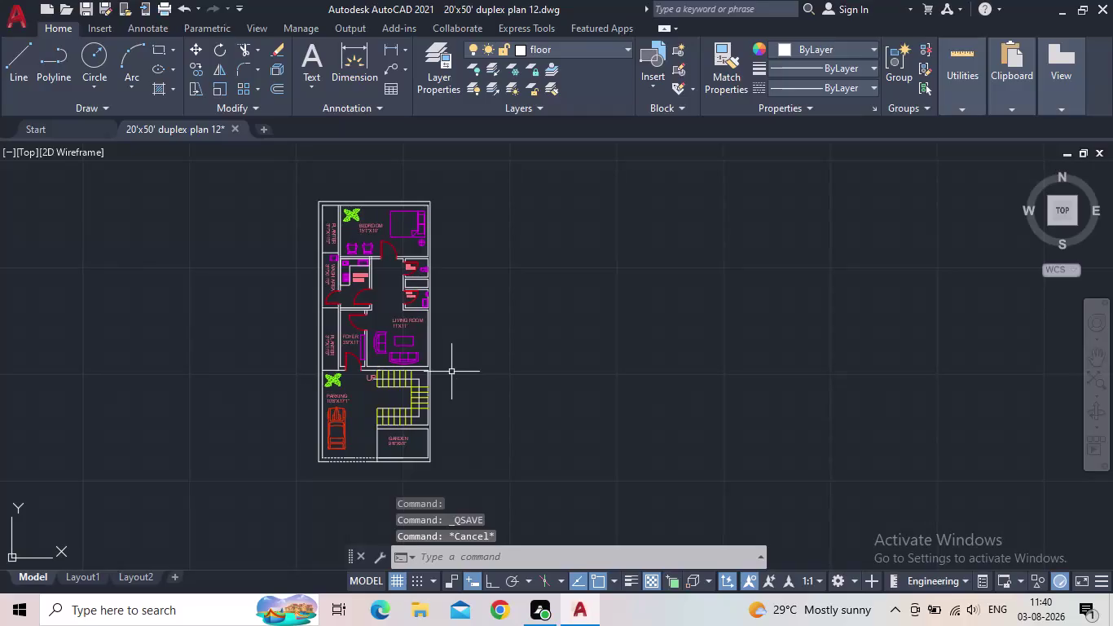
Start a rectangle beside the floor plan, then cancel it.
key(e)
key(BackSpace)
scroll(up, 3)
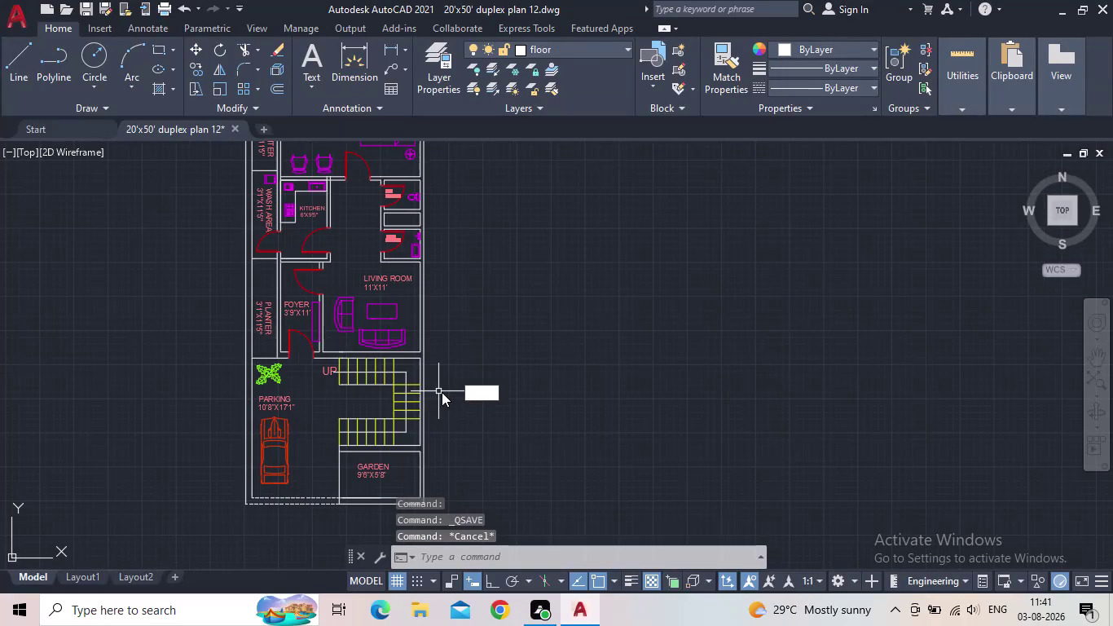
text(REC)
key(space)
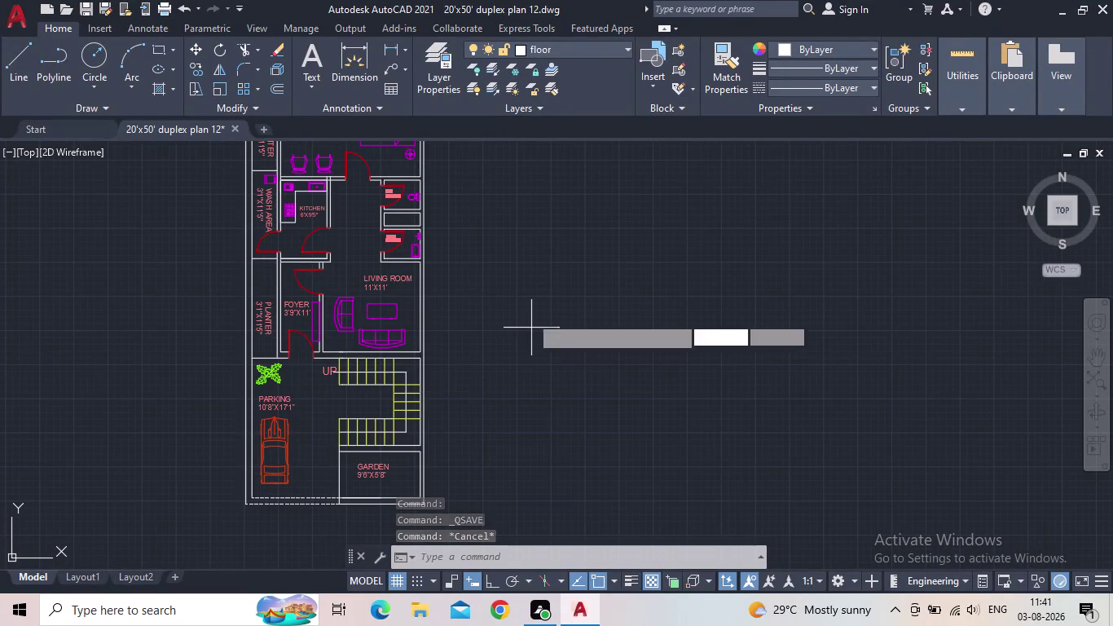
drag(499, 224, 511, 261)
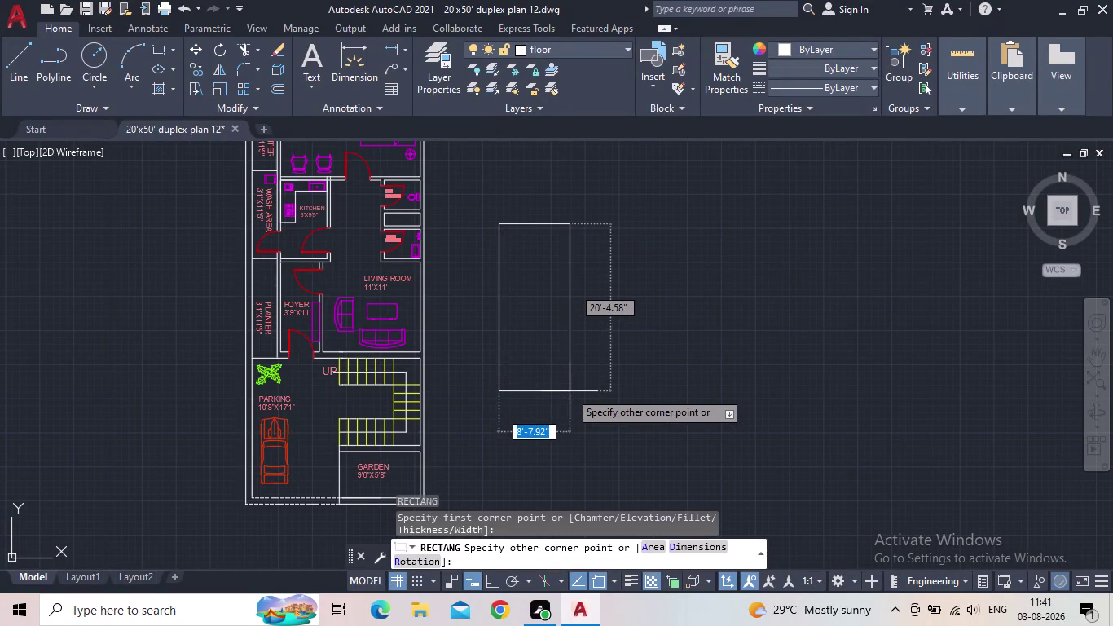
key(Escape)
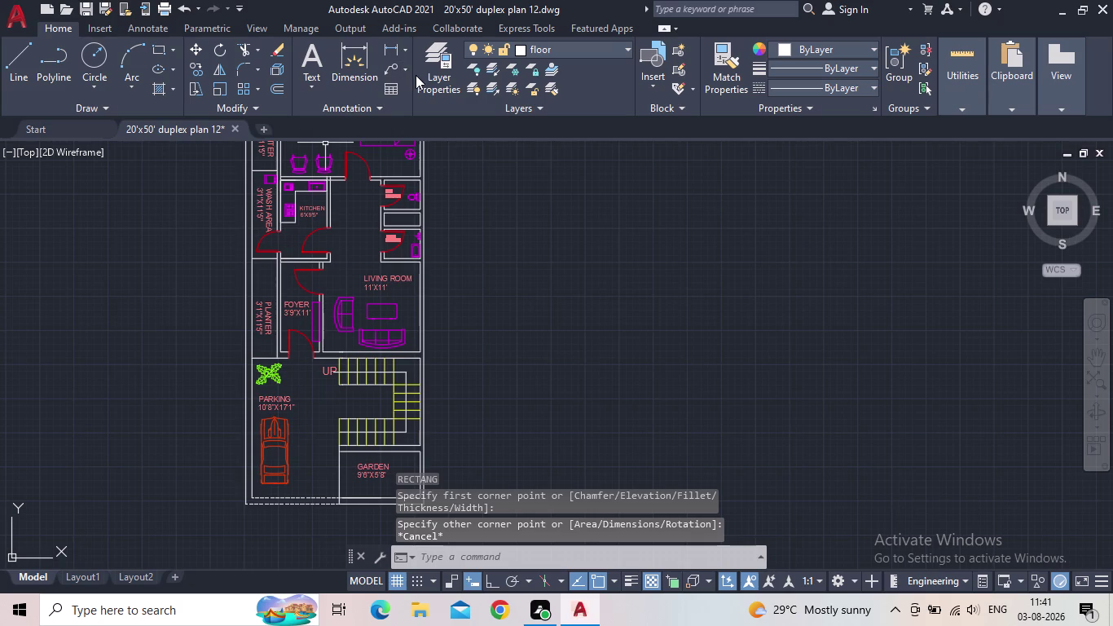
Make the green window layer current in Layer Properties.
click(422, 81)
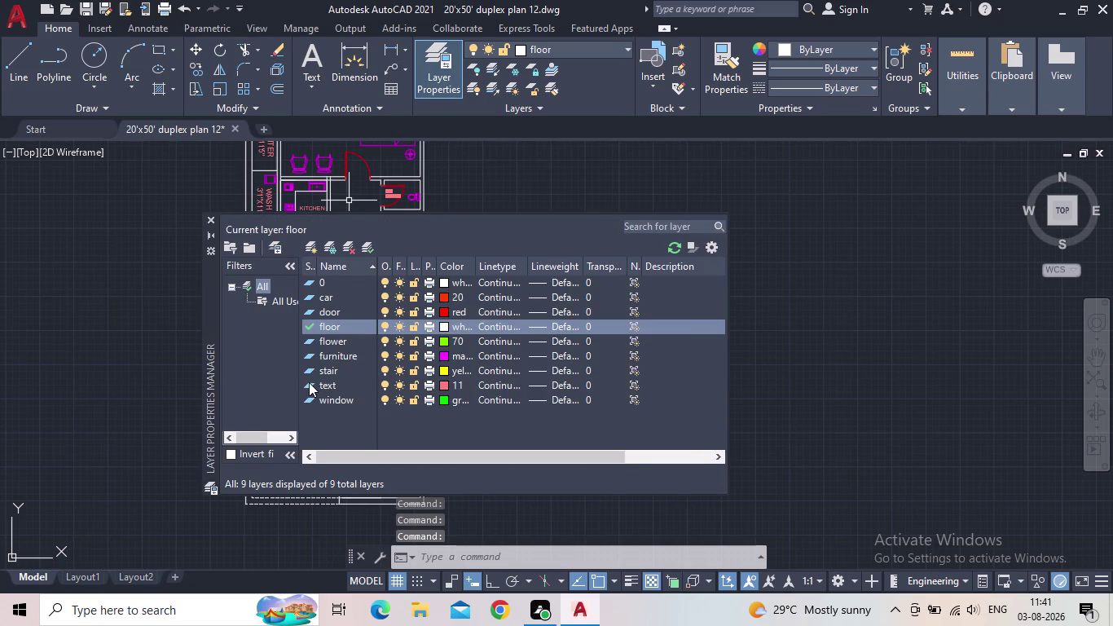
double_click(306, 397)
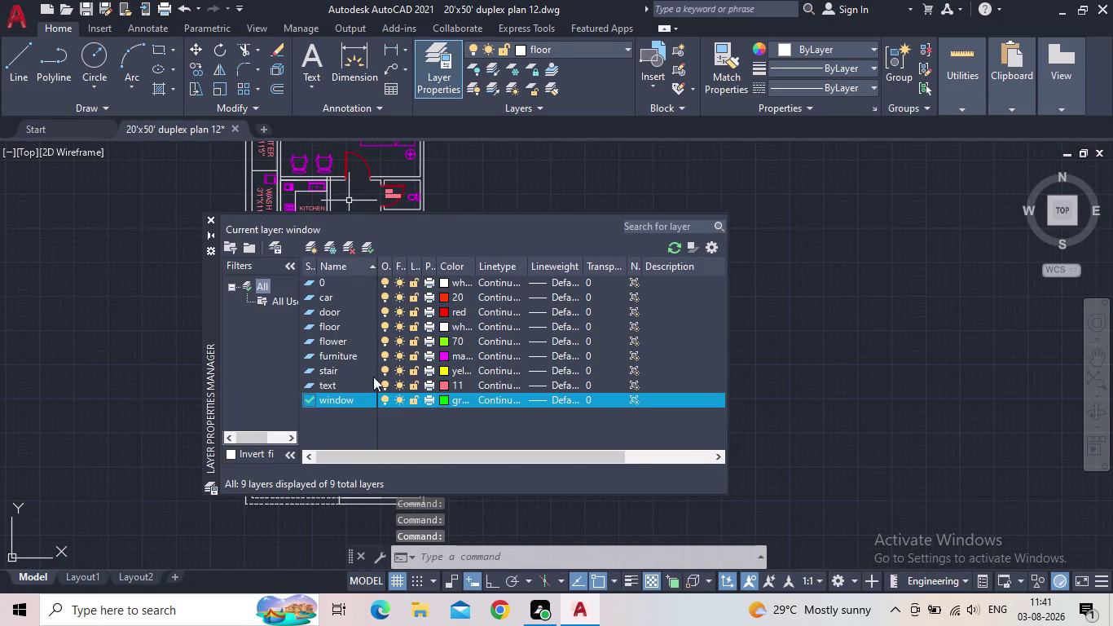
click(210, 220)
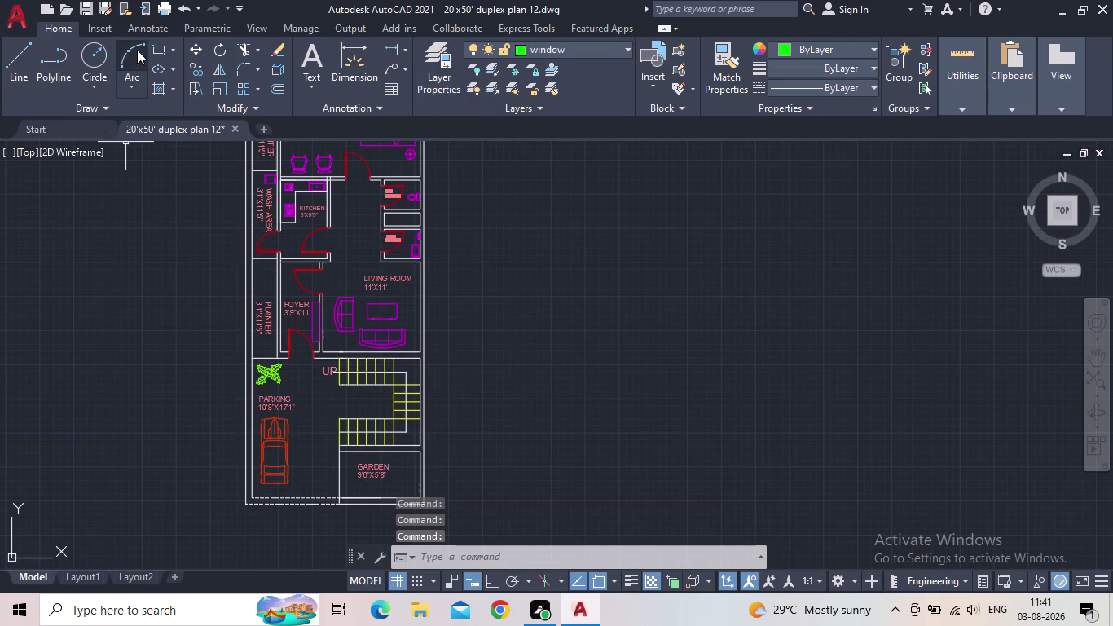
Draw a 9" by 4' rectangle beside the plan using the Dimensions option.
click(160, 48)
scroll(up, 3)
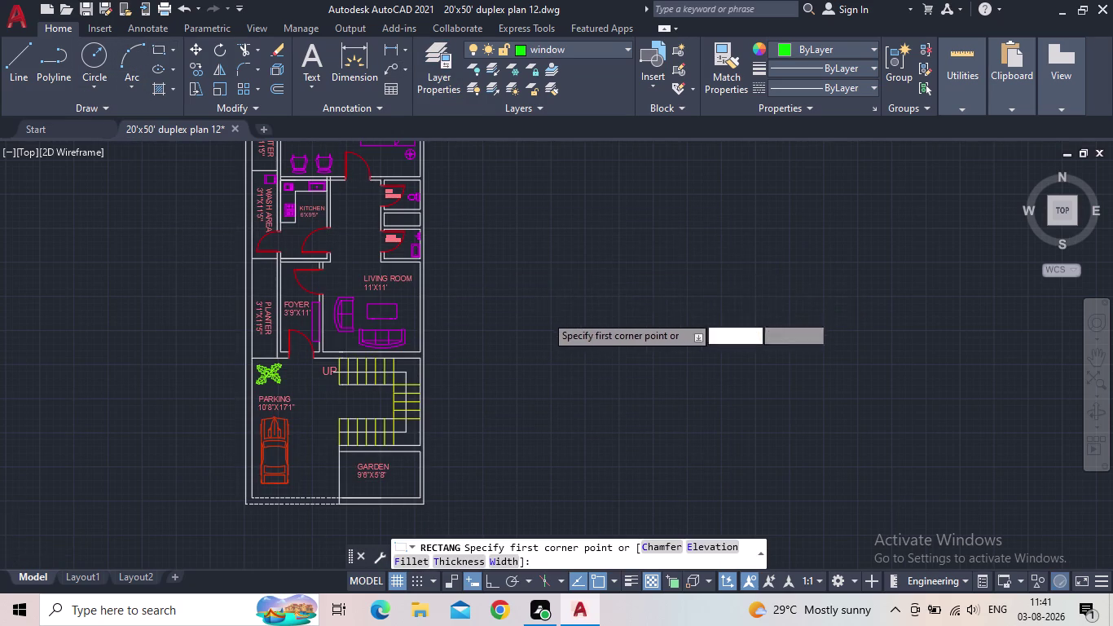
drag(491, 268, 520, 291)
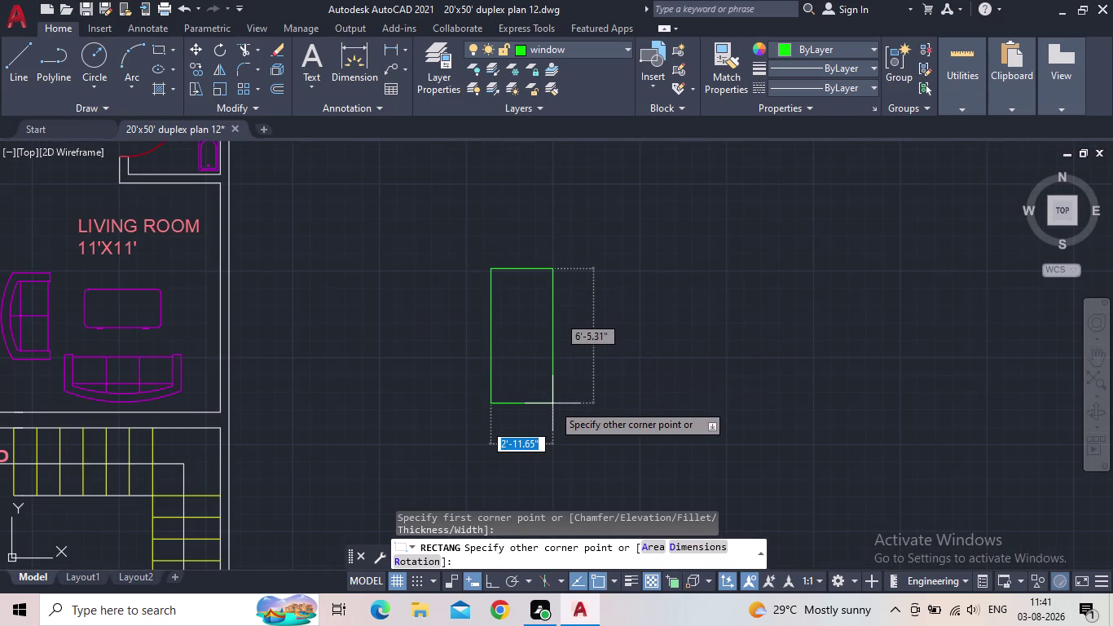
key(d)
key(Return)
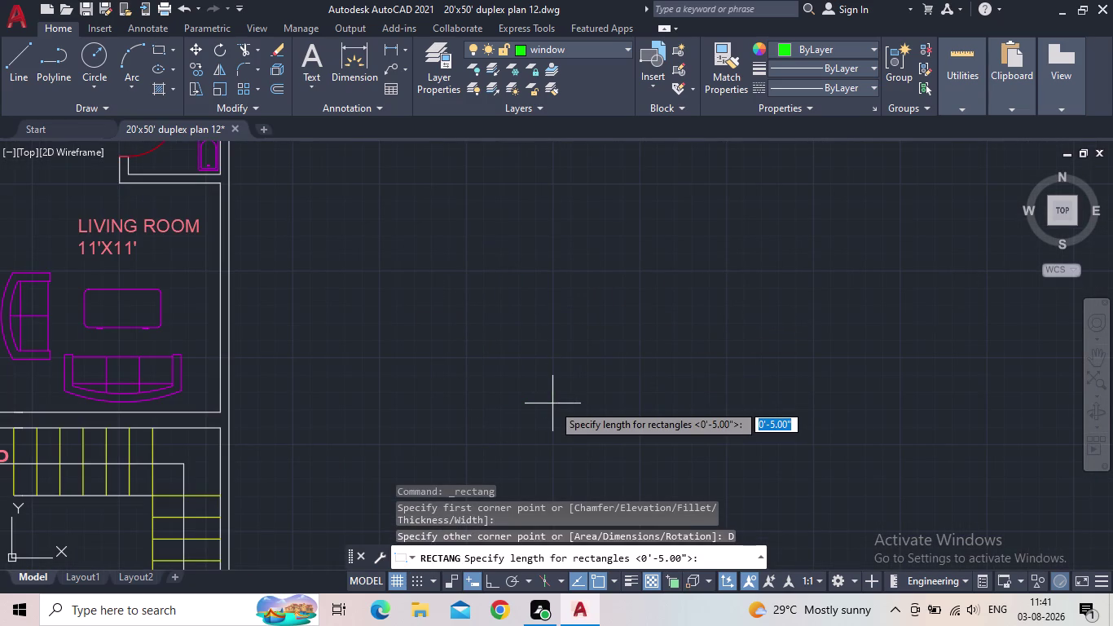
key(9)
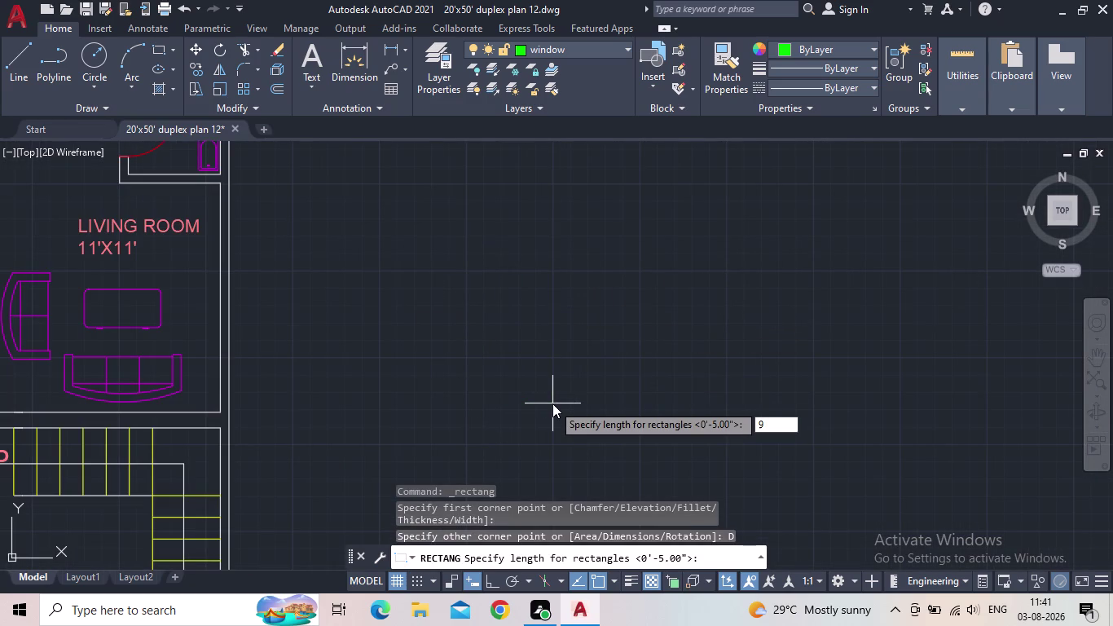
key(shift+quotedbl)
key(Return)
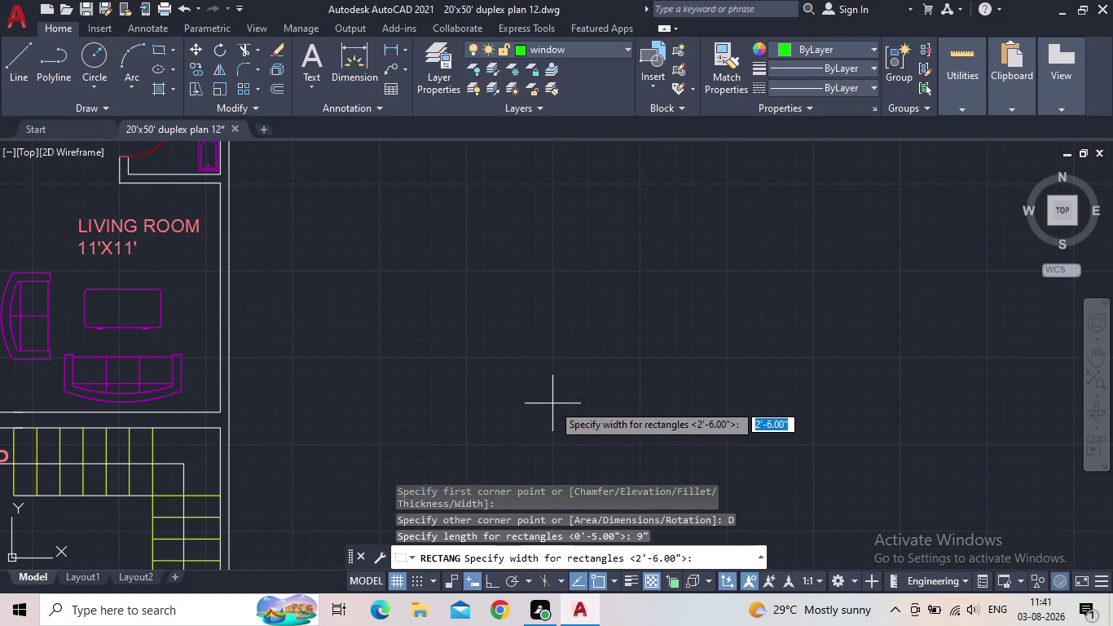
text(4')
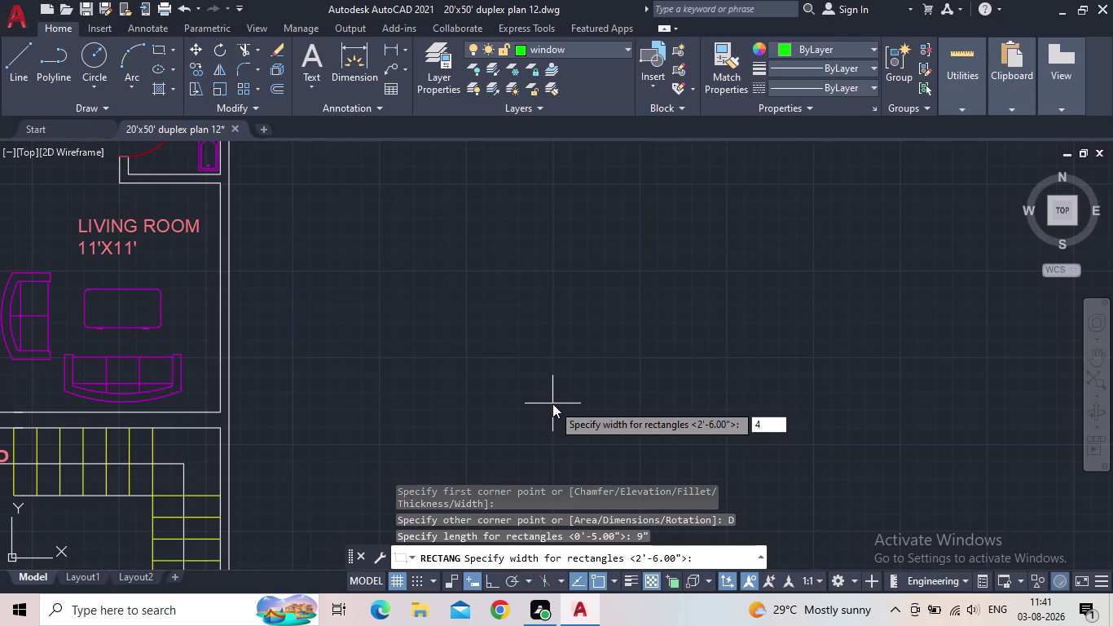
key(Return)
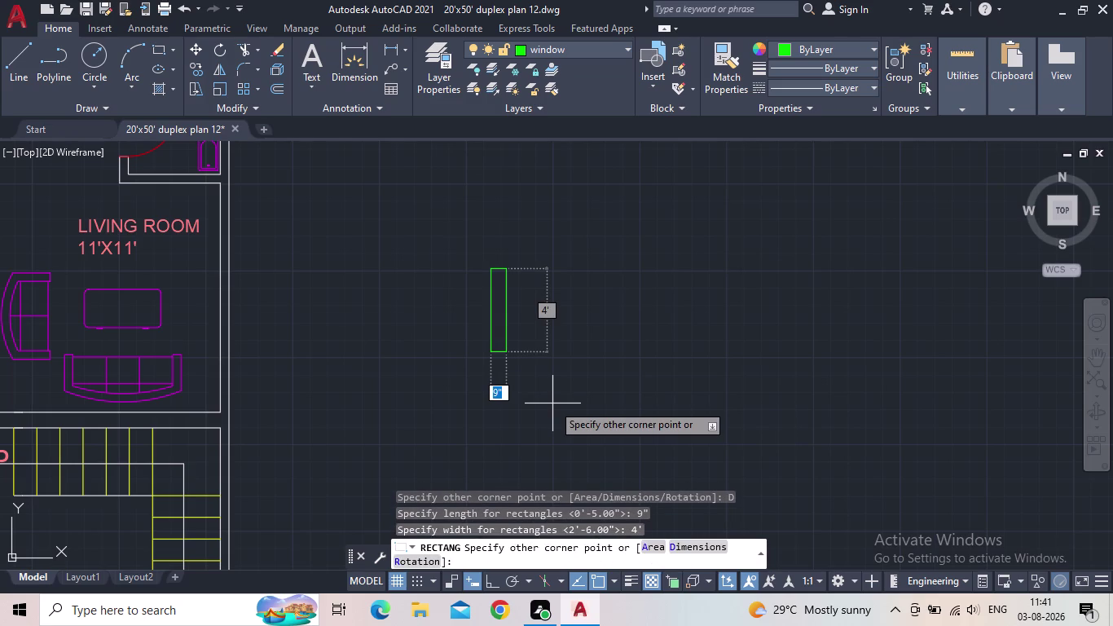
click(557, 399)
key(Escape)
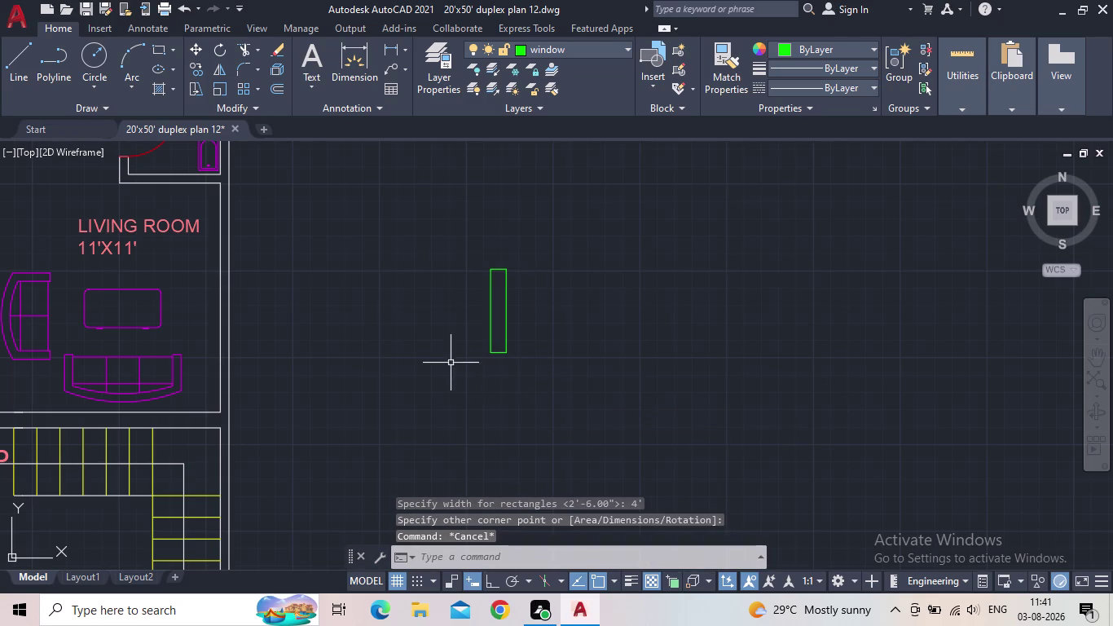
Draw a centre line between the rectangle's top and bottom midpoints and window-select both.
key(l)
key(space)
scroll(up, 3)
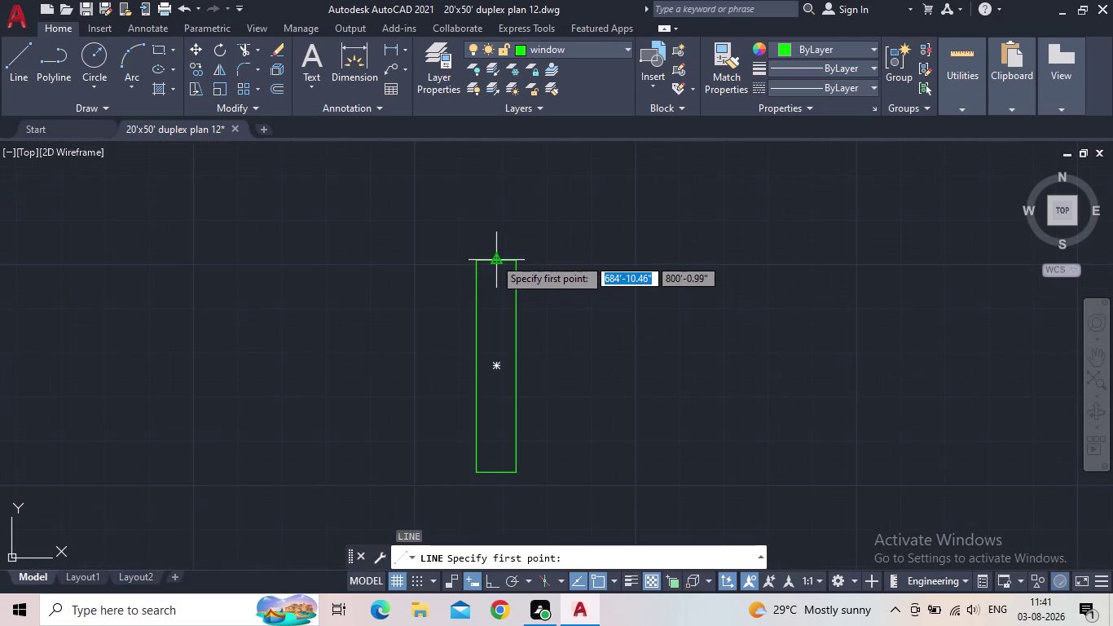
click(494, 257)
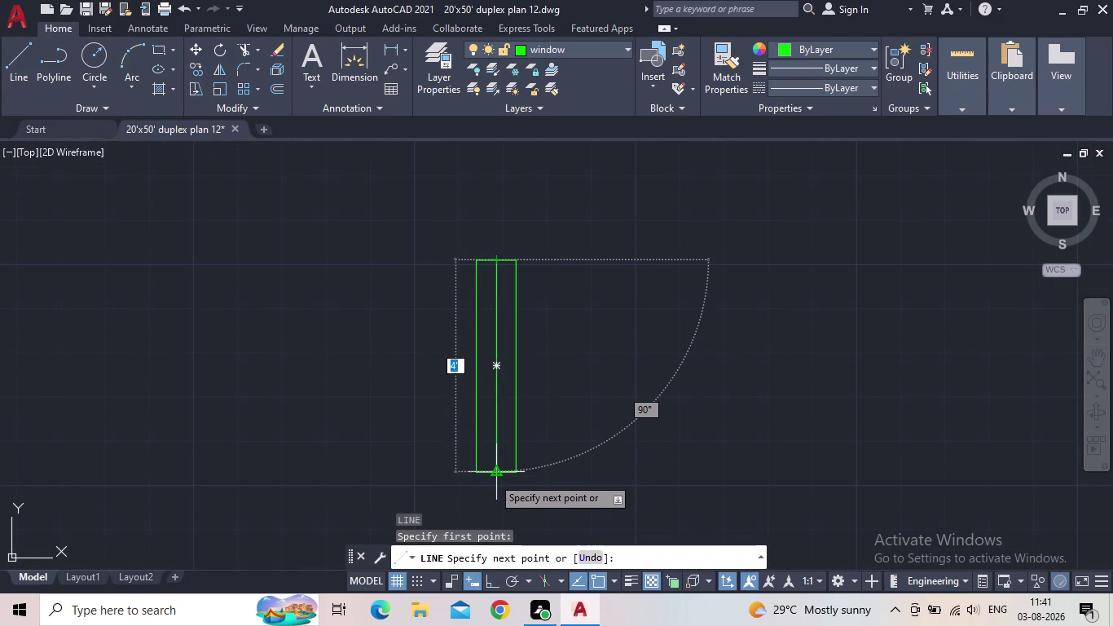
click(493, 476)
key(Escape)
click(635, 449)
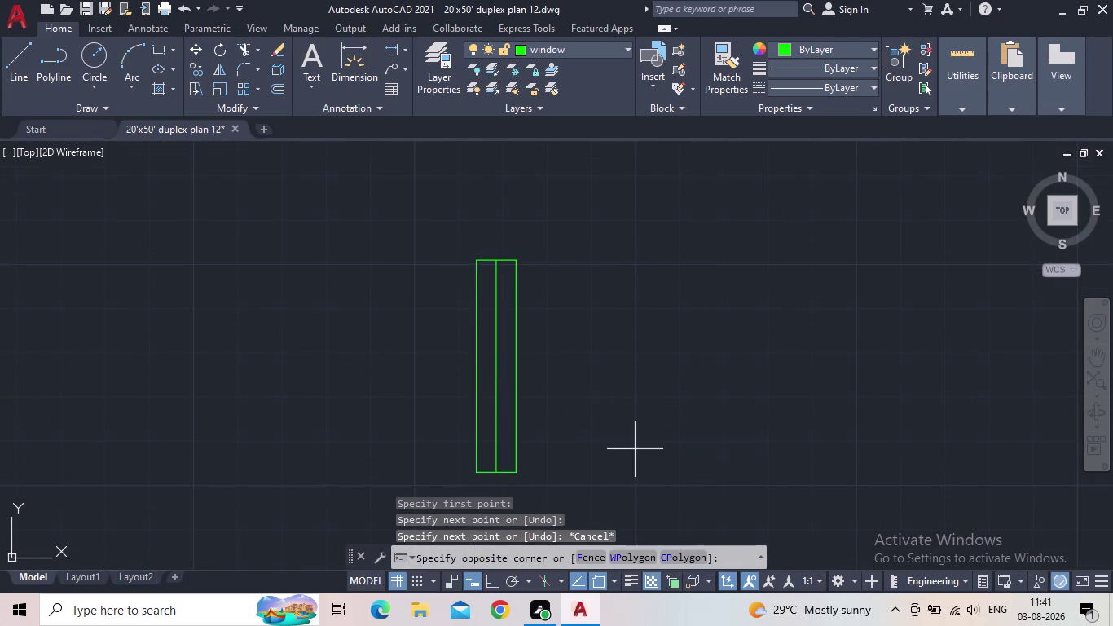
click(342, 354)
middle_drag(467, 342, 535, 275)
scroll(down, 3)
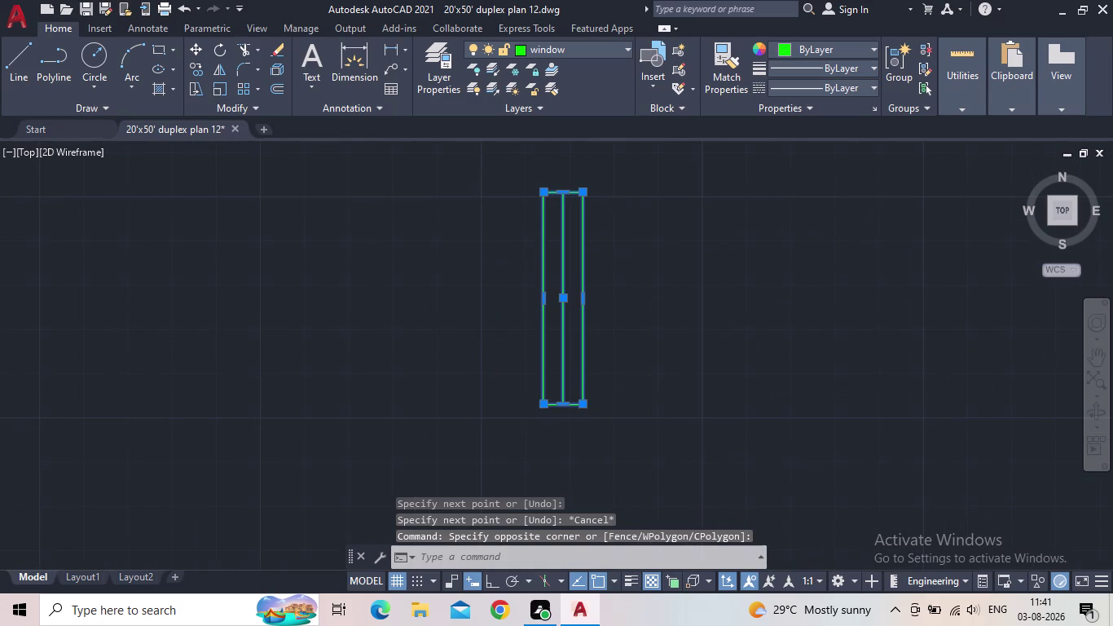
Copy the window shape onto the wash area's outer wall.
key(c)
key(o)
key(Return)
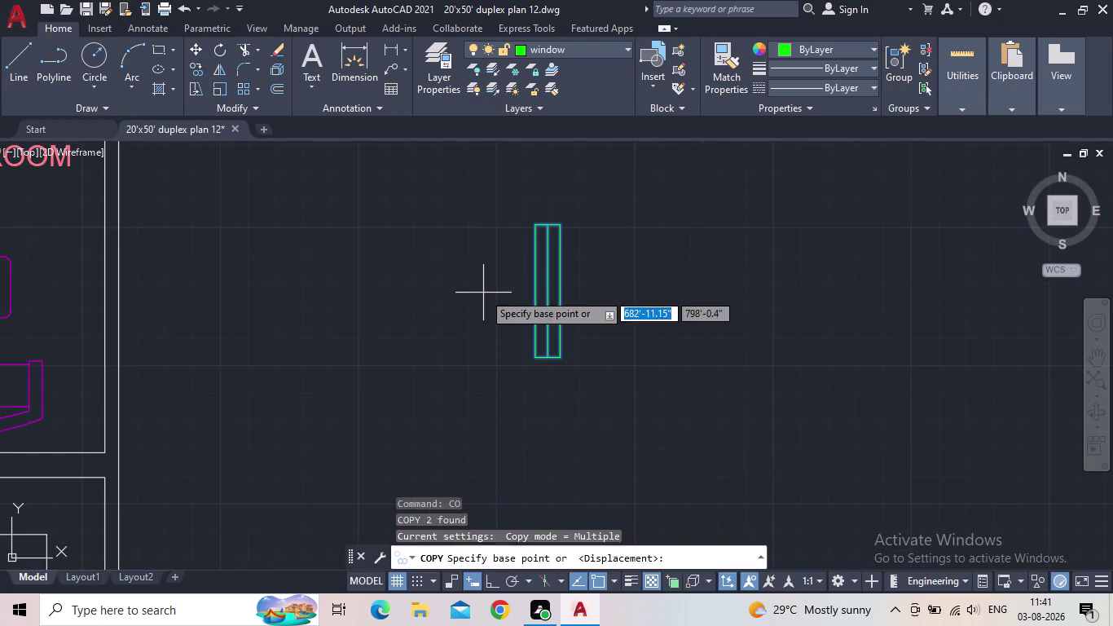
click(535, 359)
middle_drag(178, 327, 432, 406)
scroll(down, 3)
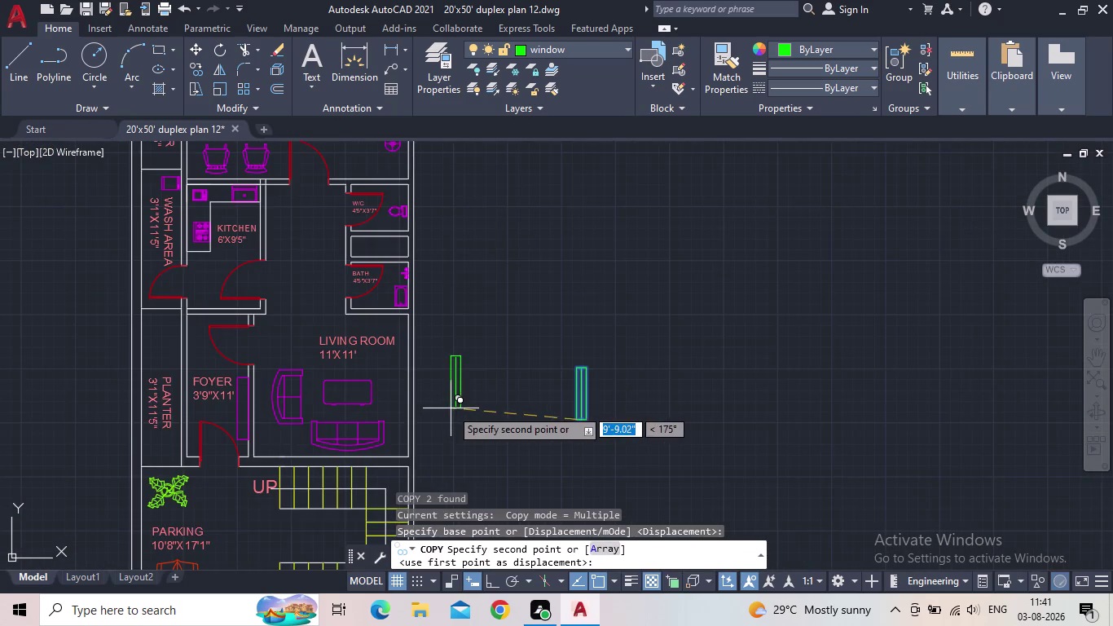
middle_drag(467, 365, 477, 329)
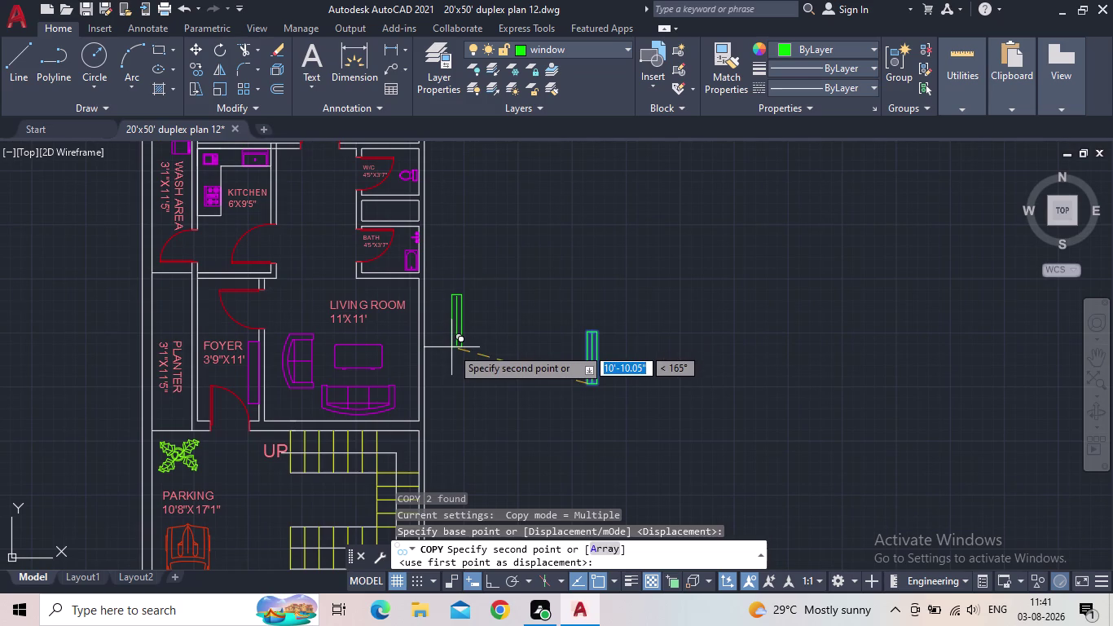
middle_drag(449, 342, 530, 445)
scroll(down, 3)
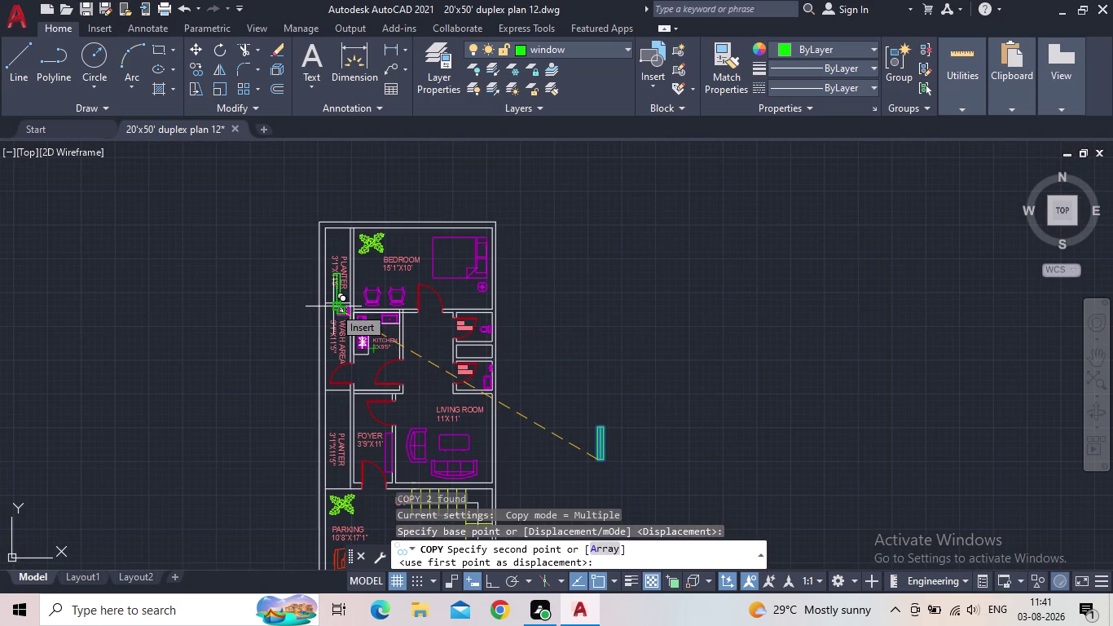
middle_drag(333, 306, 372, 411)
middle_drag(385, 406, 371, 403)
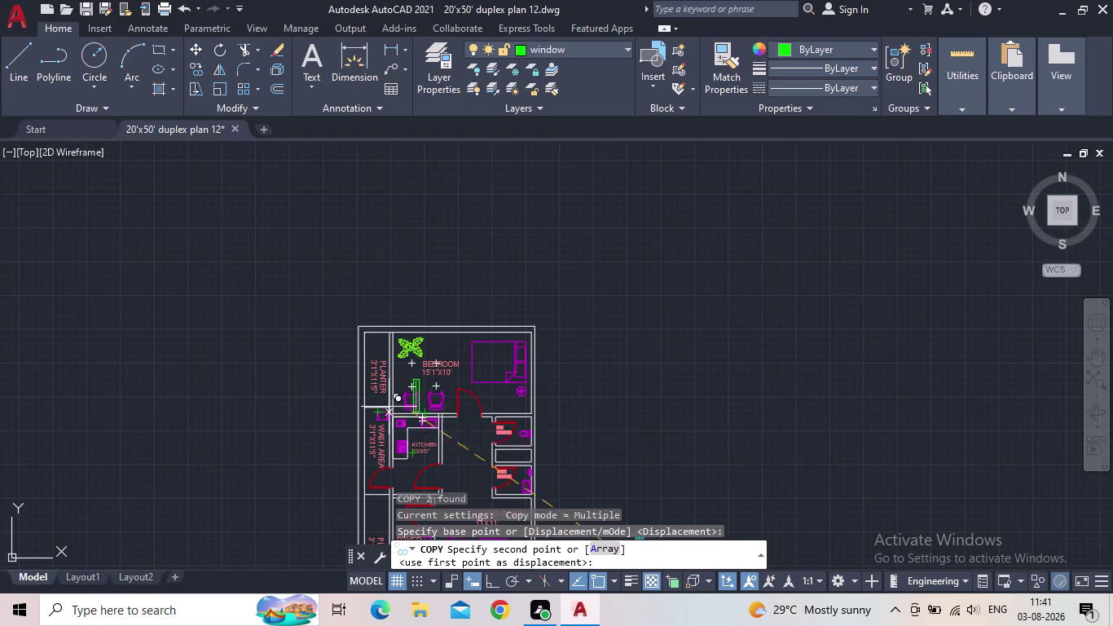
middle_drag(371, 403, 125, 348)
scroll(up, 3)
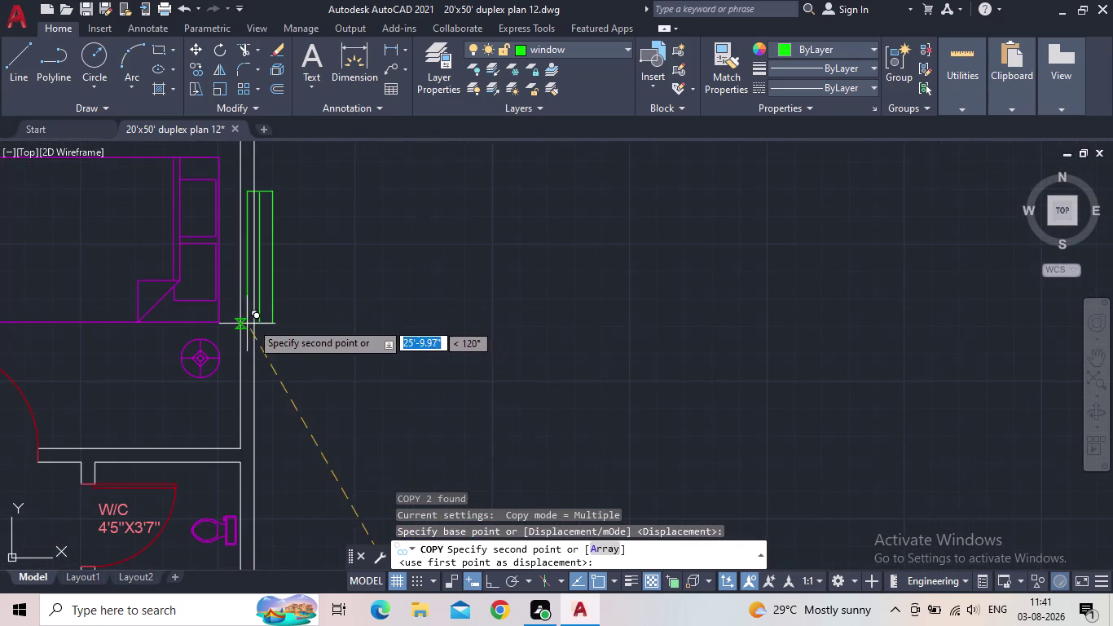
middle_drag(264, 337, 574, 477)
scroll(down, 3)
middle_drag(557, 461, 546, 384)
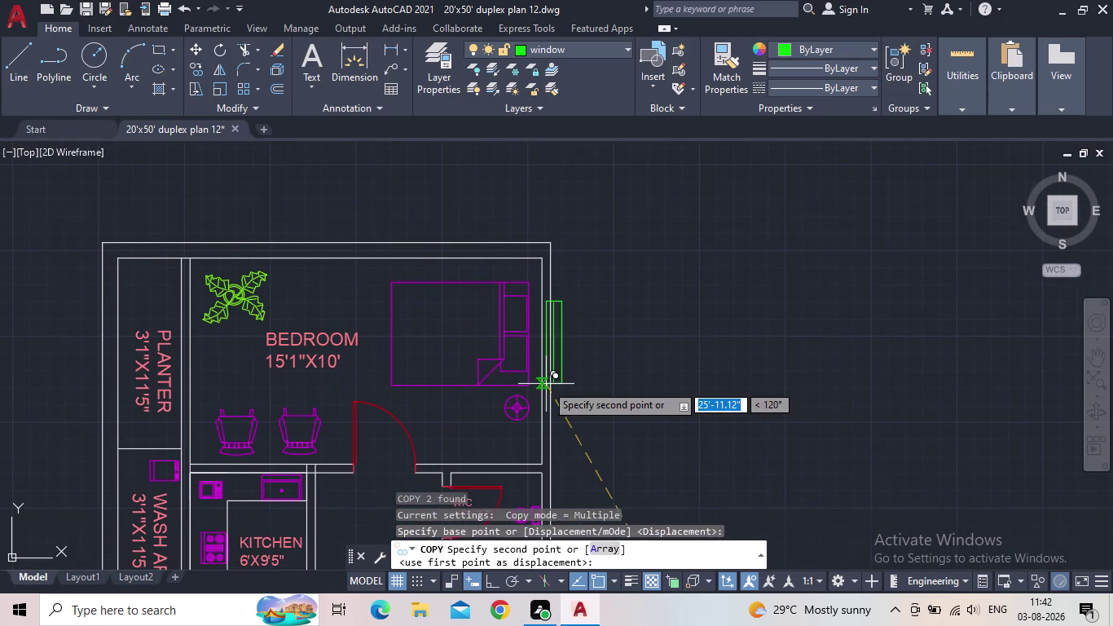
scroll(up, 3)
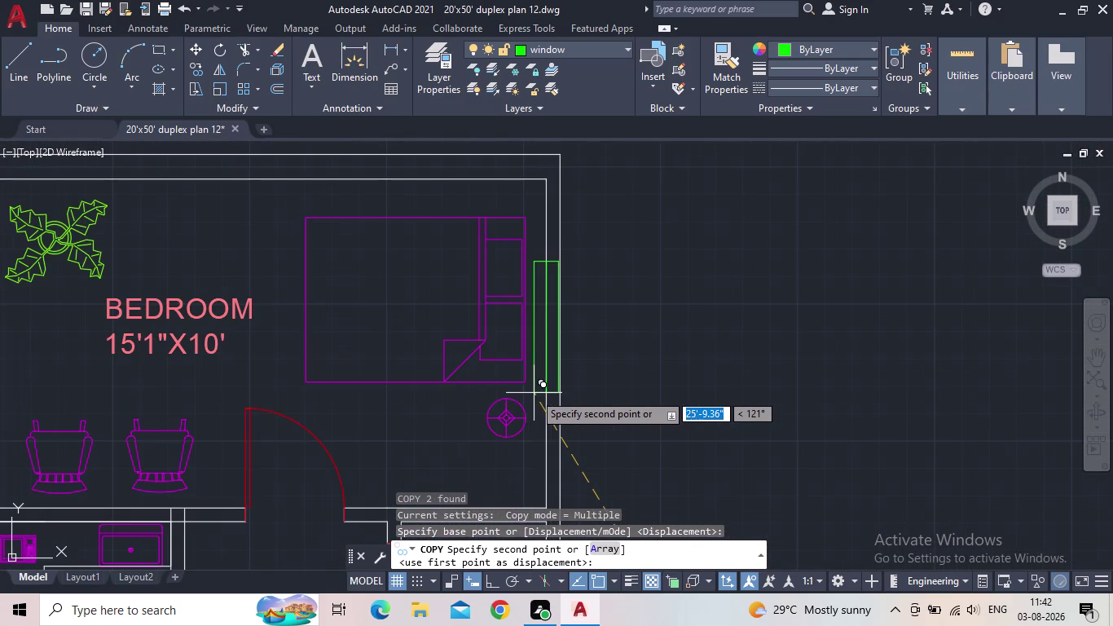
scroll(down, 3)
middle_drag(616, 370, 751, 302)
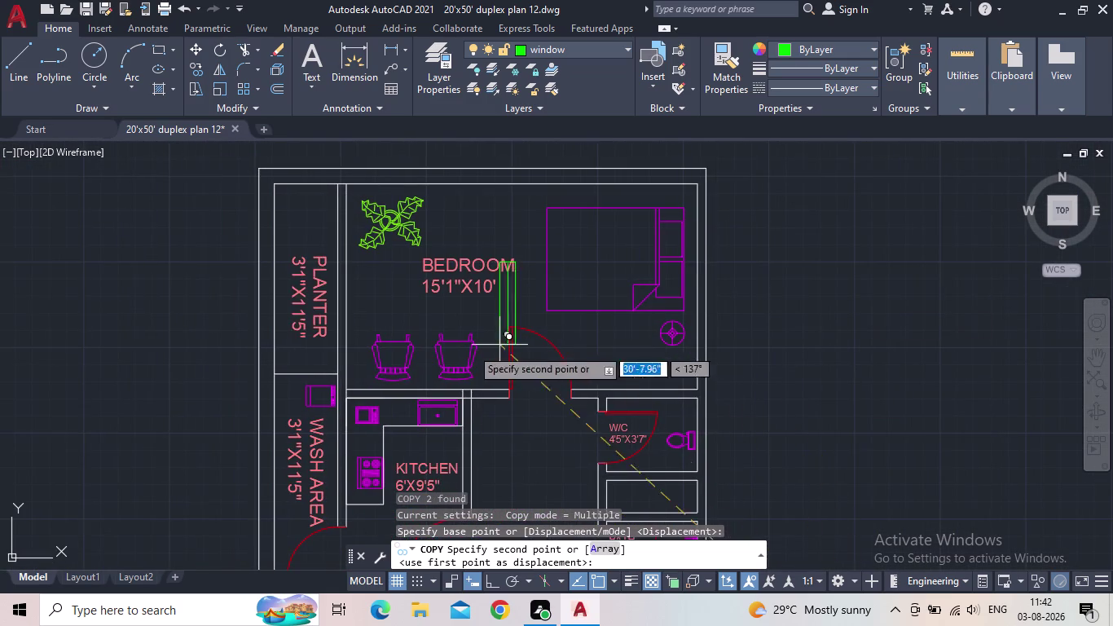
middle_drag(264, 348, 397, 325)
scroll(down, 3)
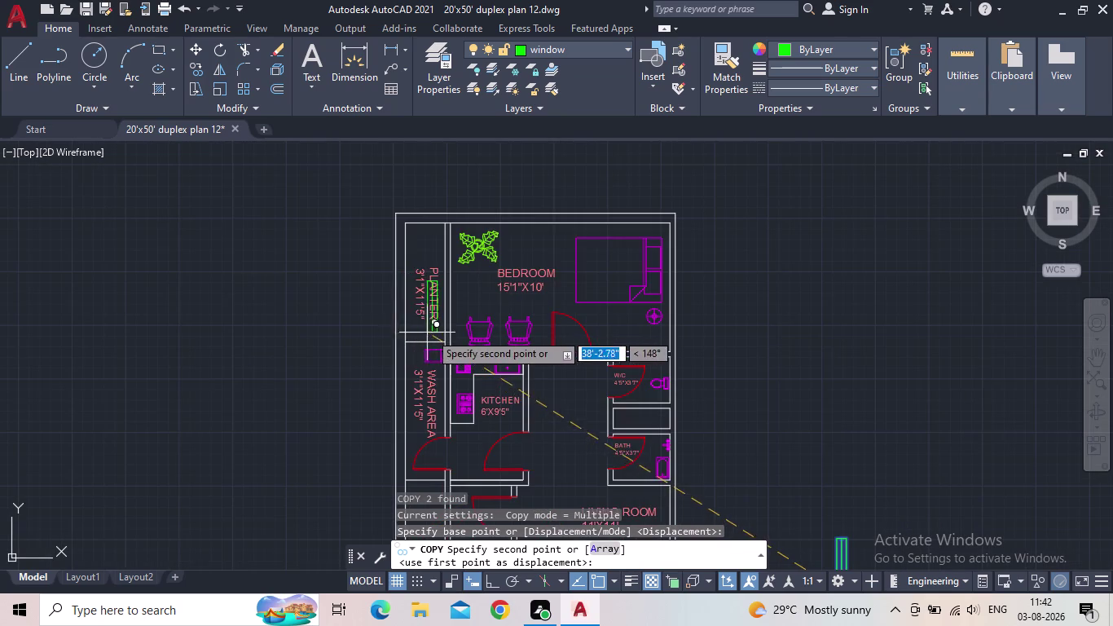
scroll(up, 3)
scroll(down, 3)
middle_drag(450, 322, 458, 260)
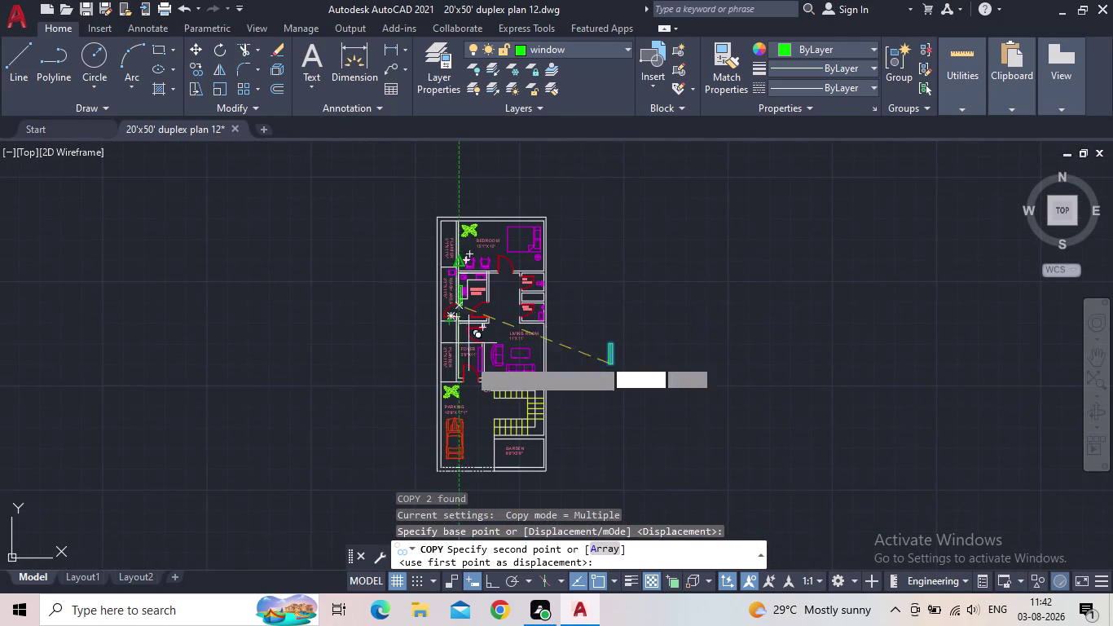
middle_drag(489, 433, 529, 400)
scroll(up, 3)
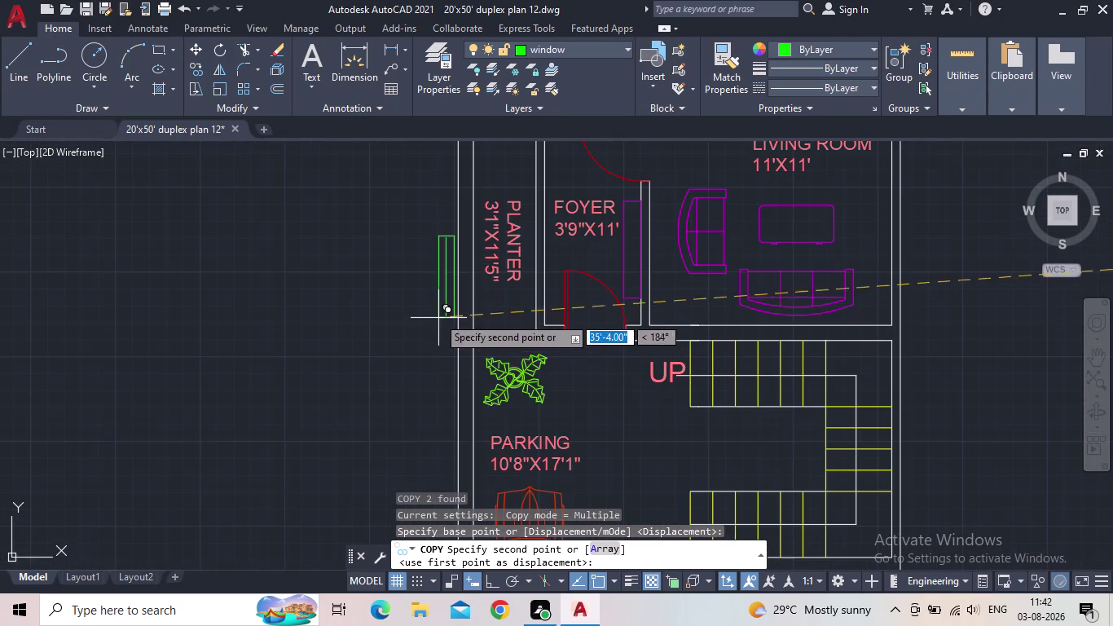
middle_drag(455, 271, 505, 501)
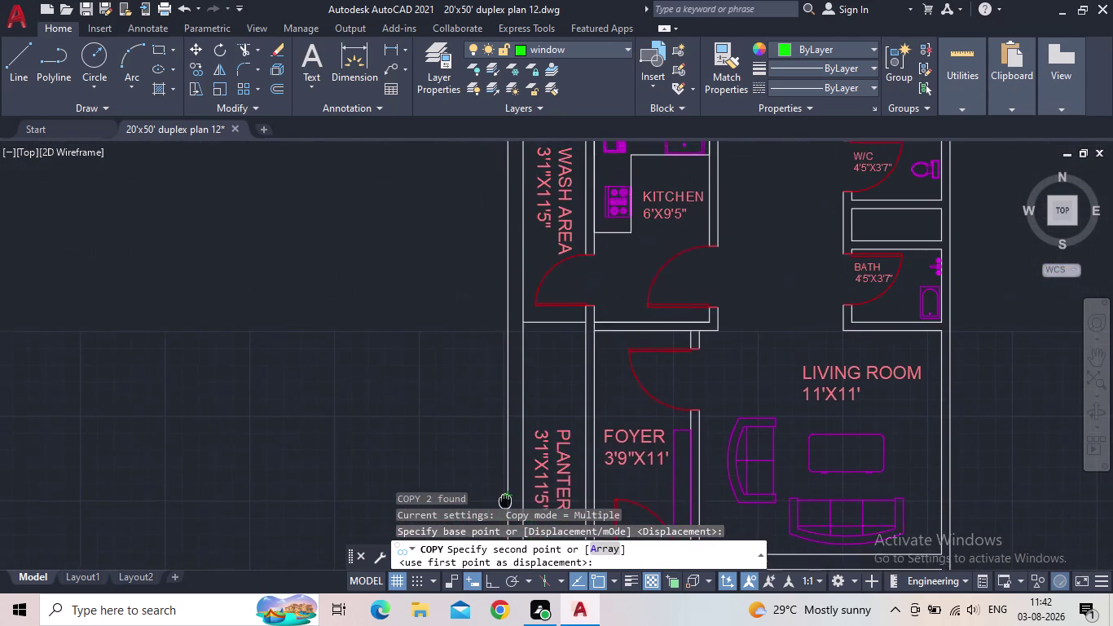
middle_drag(505, 501, 506, 506)
scroll(down, 3)
scroll(up, 3)
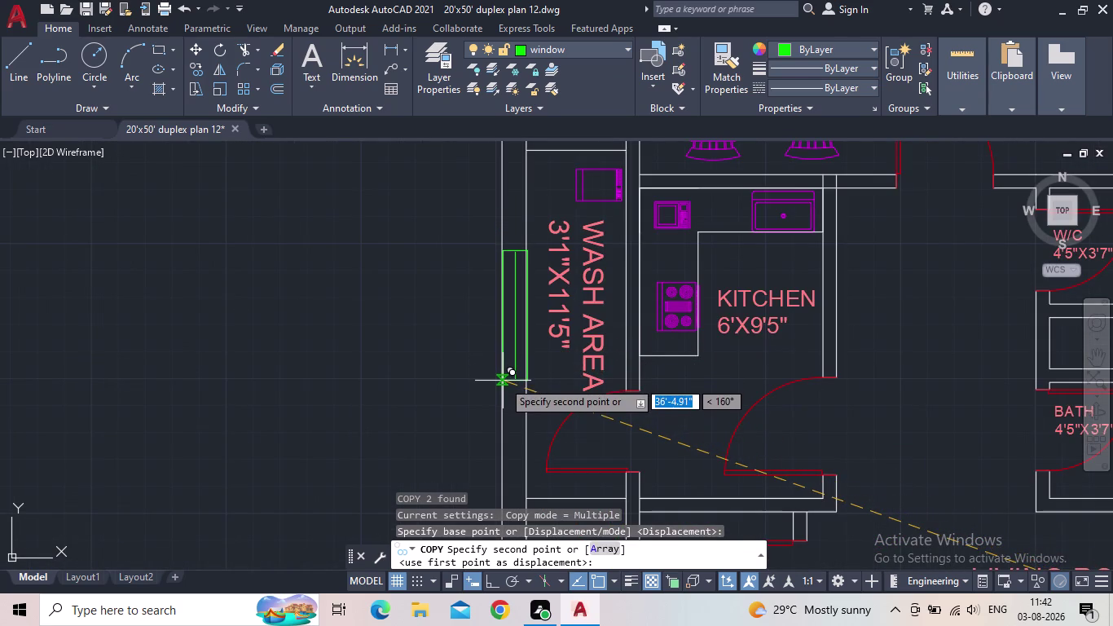
scroll(up, 3)
click(498, 384)
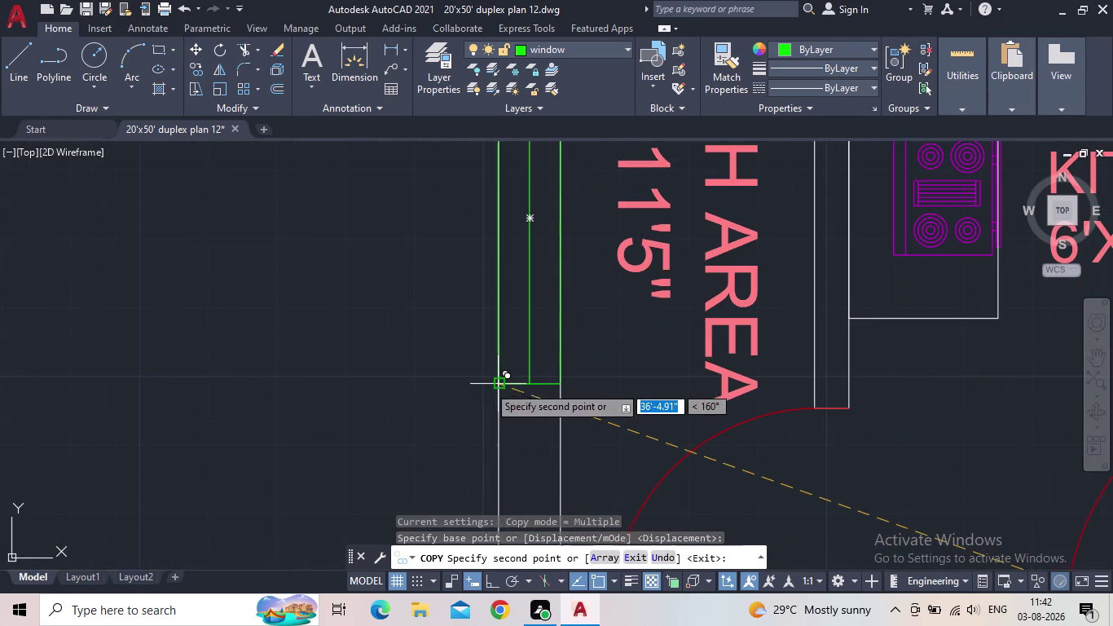
Look over the living room's right wall, then end the copy command.
scroll(down, 3)
middle_drag(380, 412, 398, 339)
scroll(down, 3)
middle_drag(434, 427, 464, 280)
scroll(down, 3)
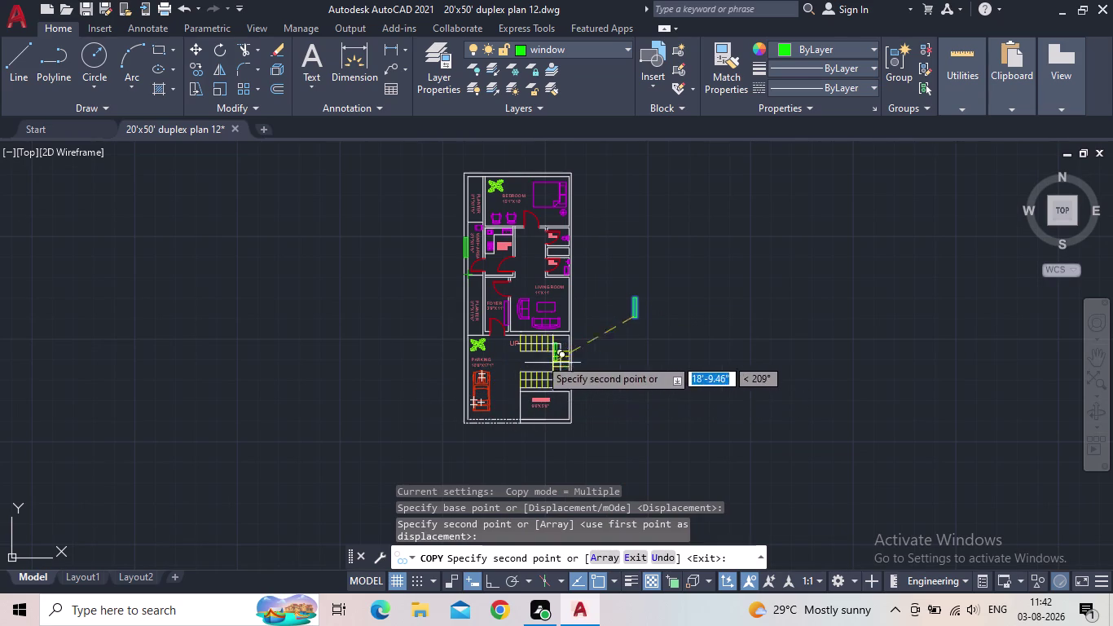
scroll(up, 3)
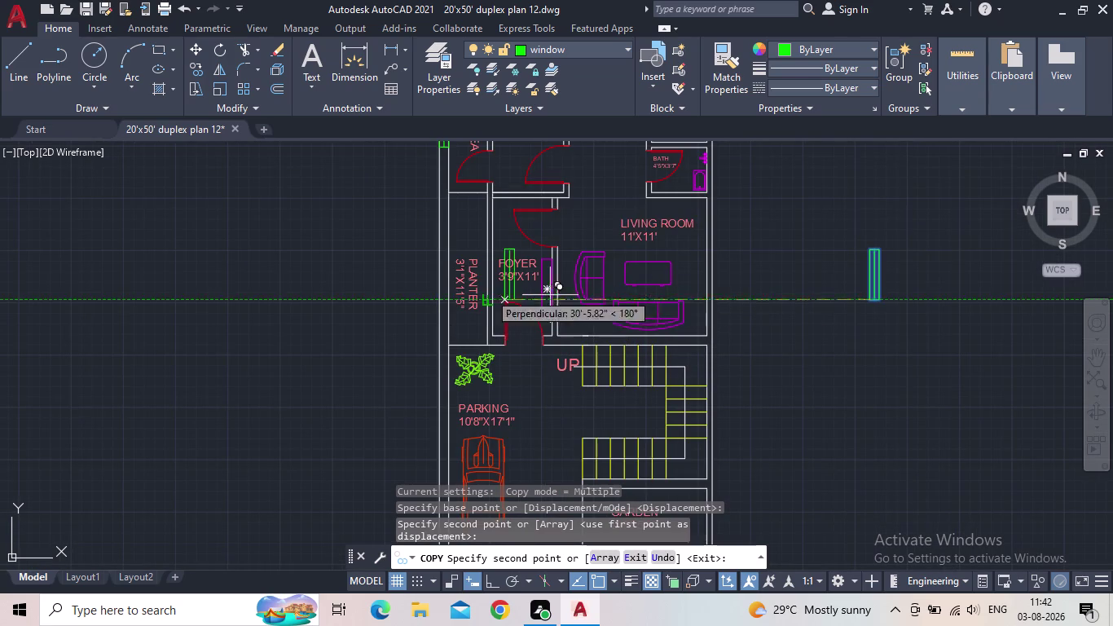
scroll(up, 3)
middle_drag(735, 296, 653, 374)
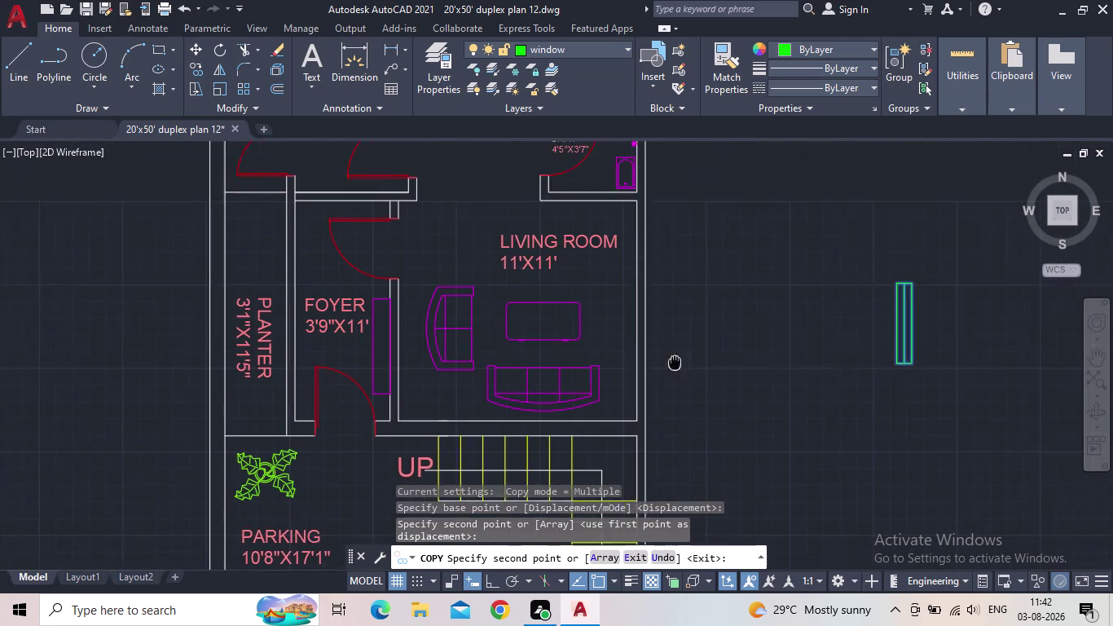
middle_drag(654, 374, 644, 376)
scroll(up, 3)
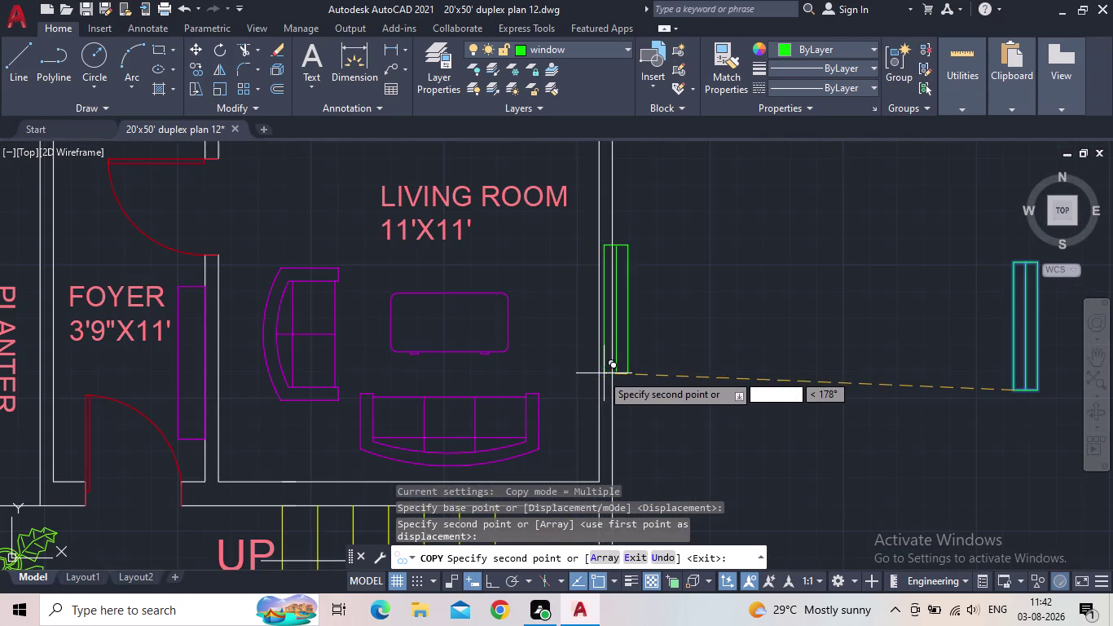
scroll(down, 3)
middle_drag(600, 405, 592, 383)
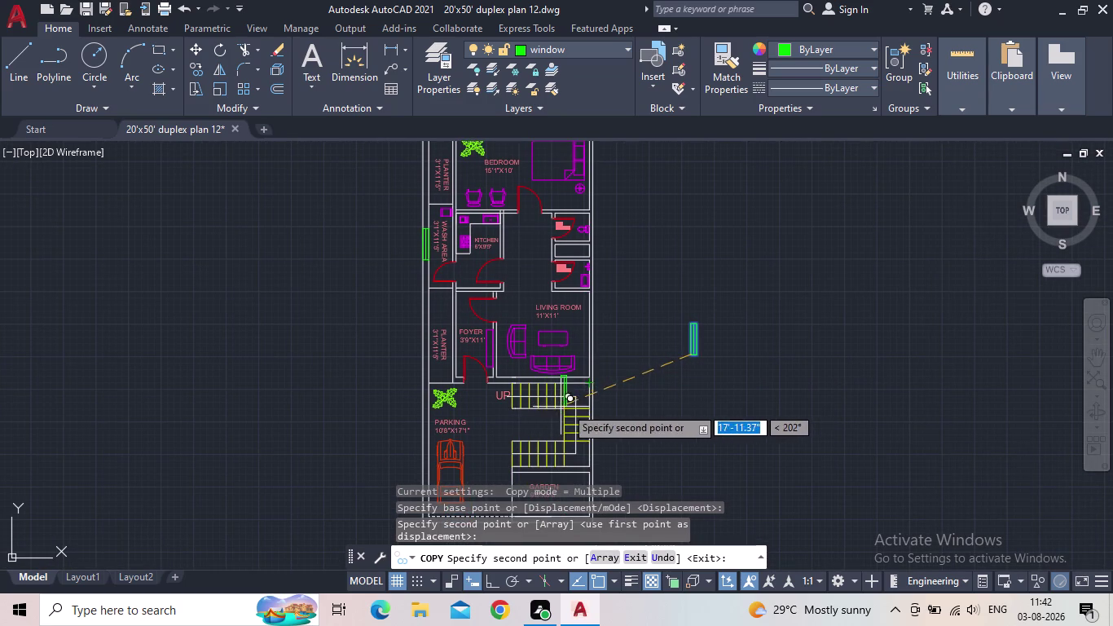
middle_drag(603, 403, 603, 369)
key(Escape)
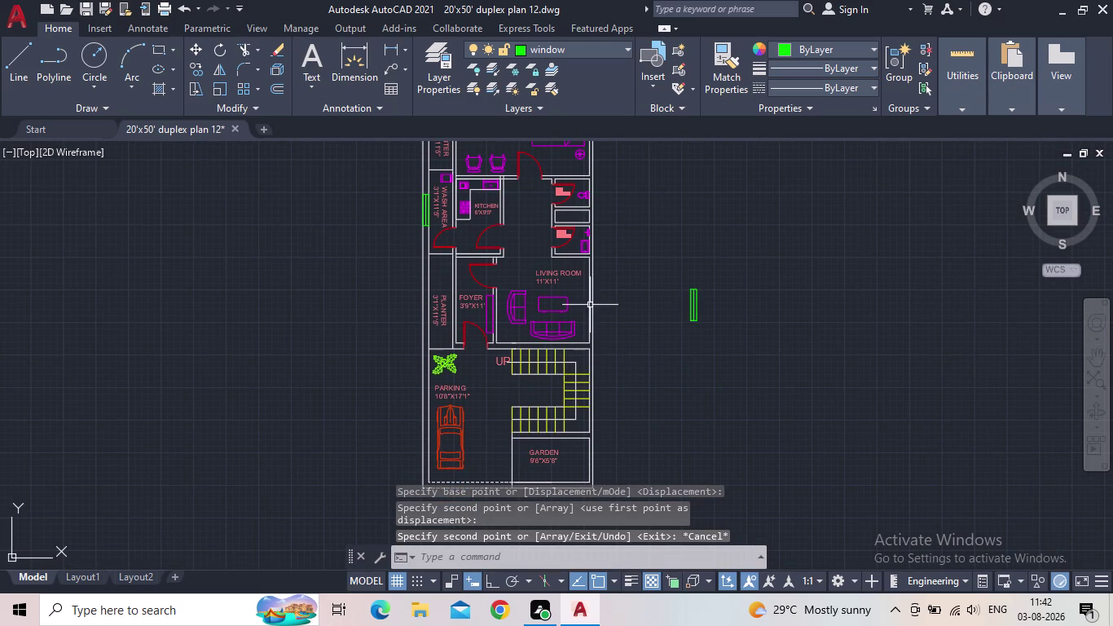
Delete the plan's right outer wall line.
middle_drag(571, 215, 574, 300)
scroll(up, 3)
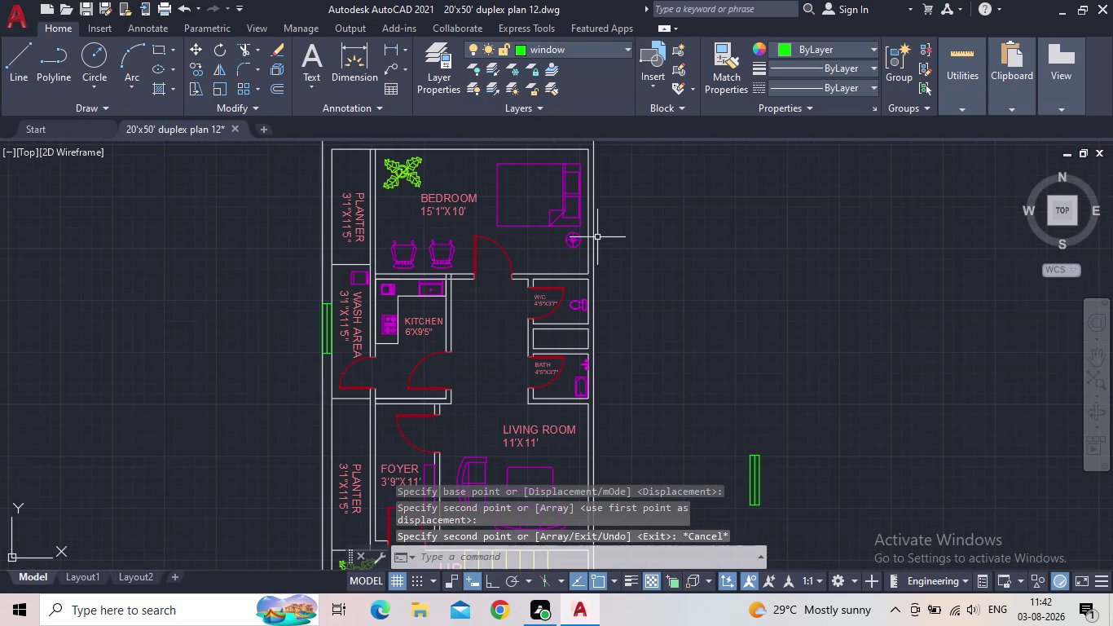
click(594, 238)
scroll(down, 3)
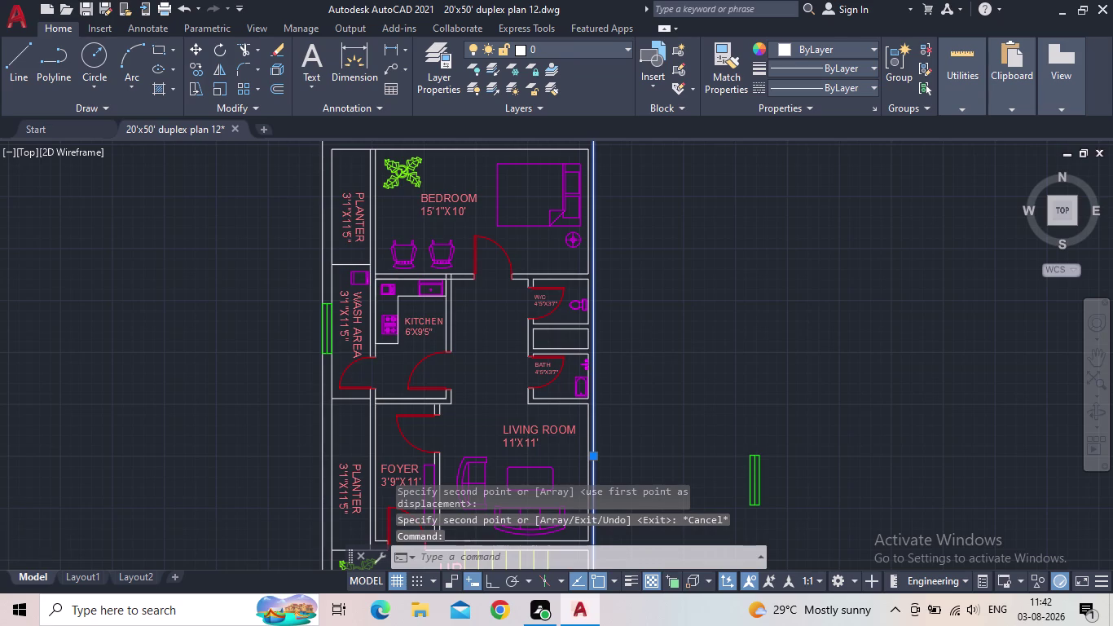
middle_drag(644, 356, 670, 335)
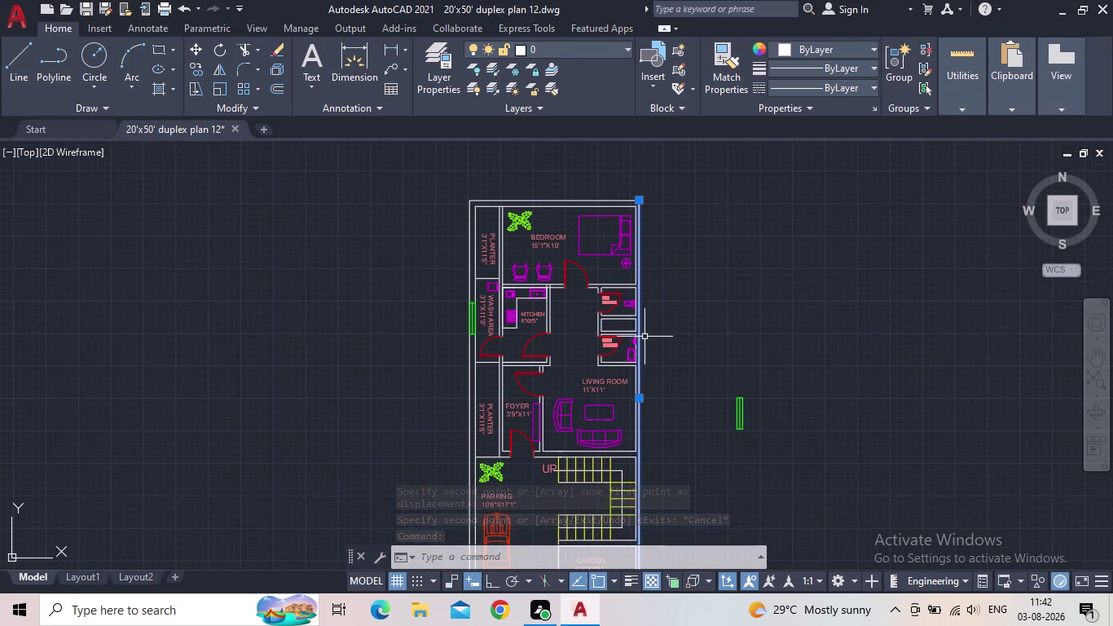
middle_drag(666, 336, 664, 310)
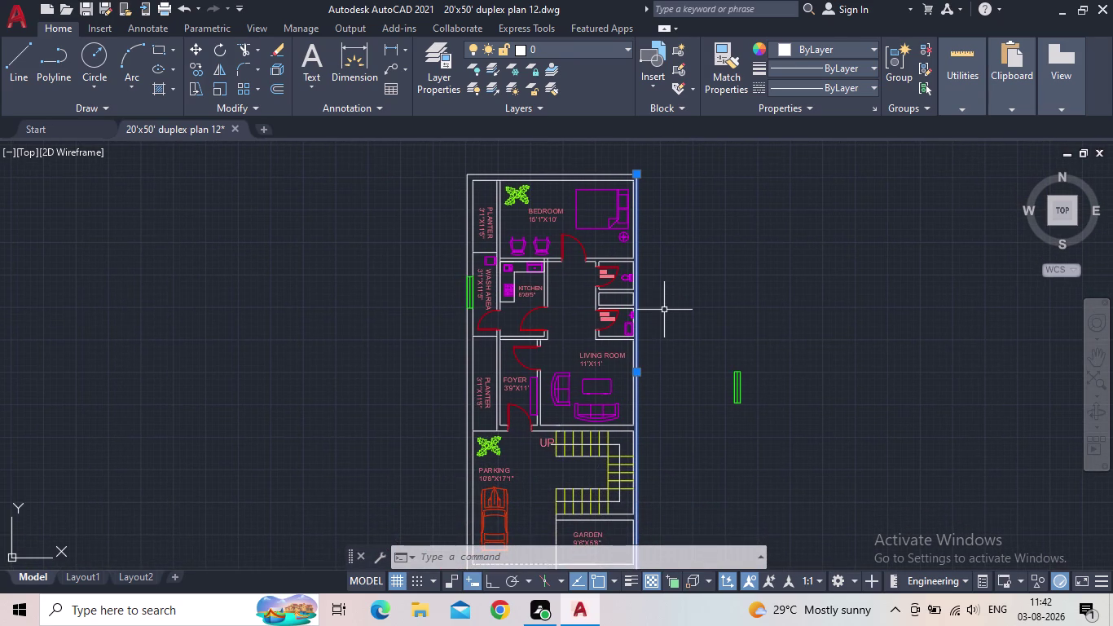
key(Delete)
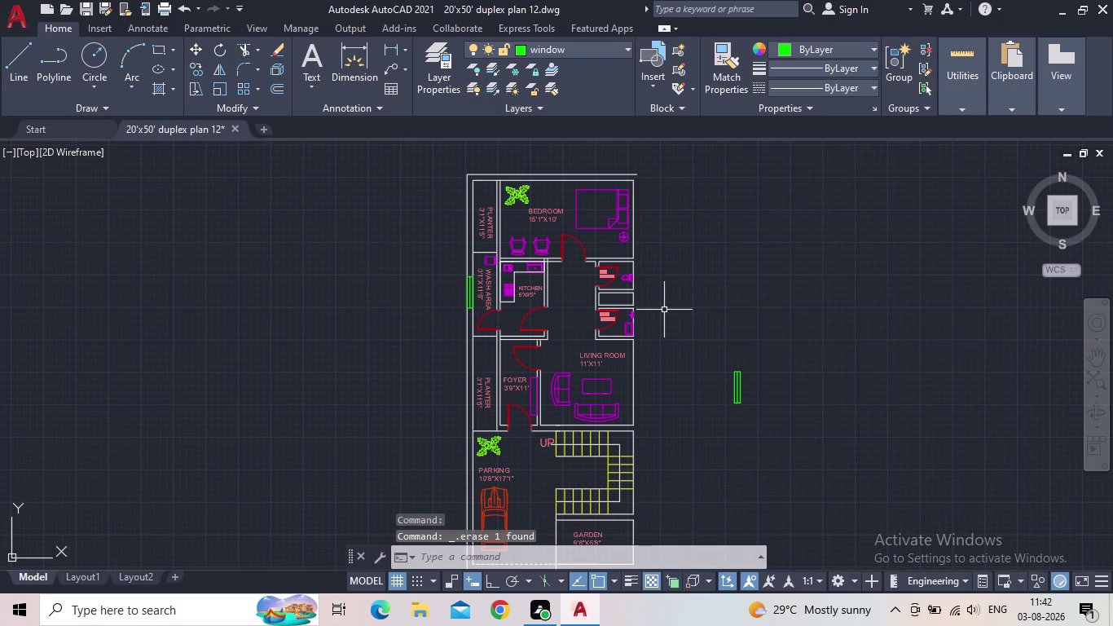
Start an offset and a line at the top-right corner, cancelling both.
key(o)
key(Return)
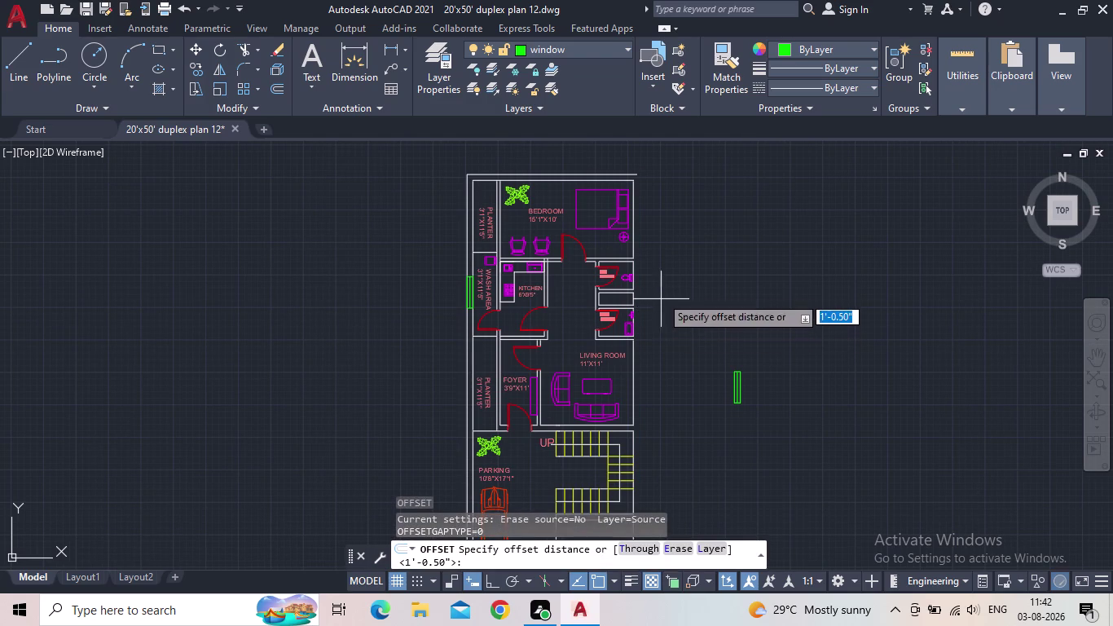
key(Escape)
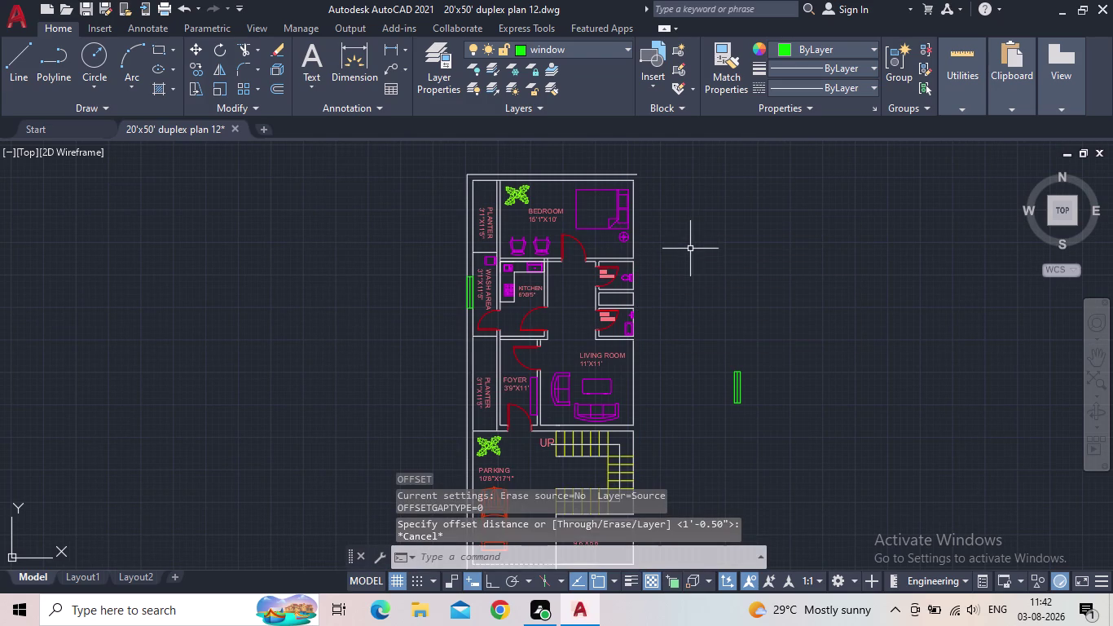
key(l)
key(Return)
scroll(up, 3)
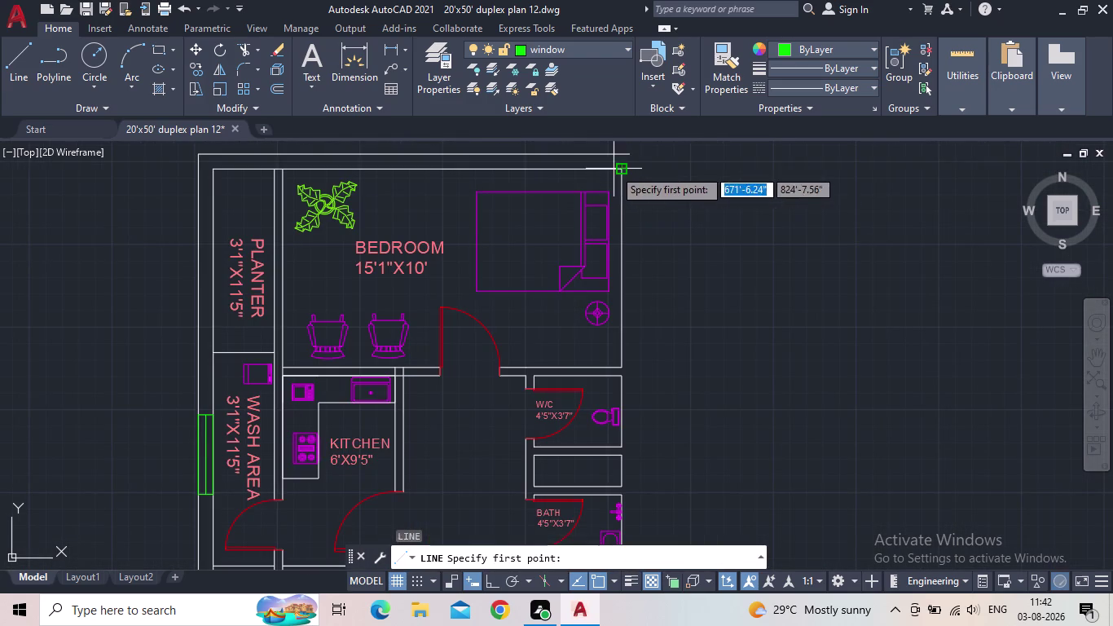
drag(624, 171, 640, 173)
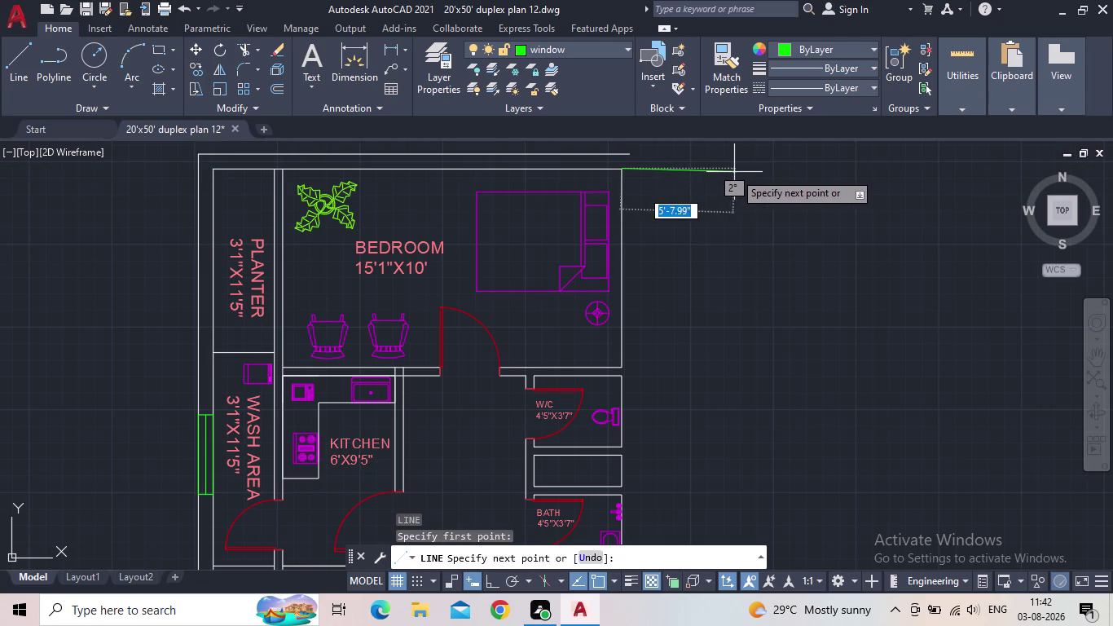
key(Escape)
Make the floor layer current in Layer Properties.
click(453, 81)
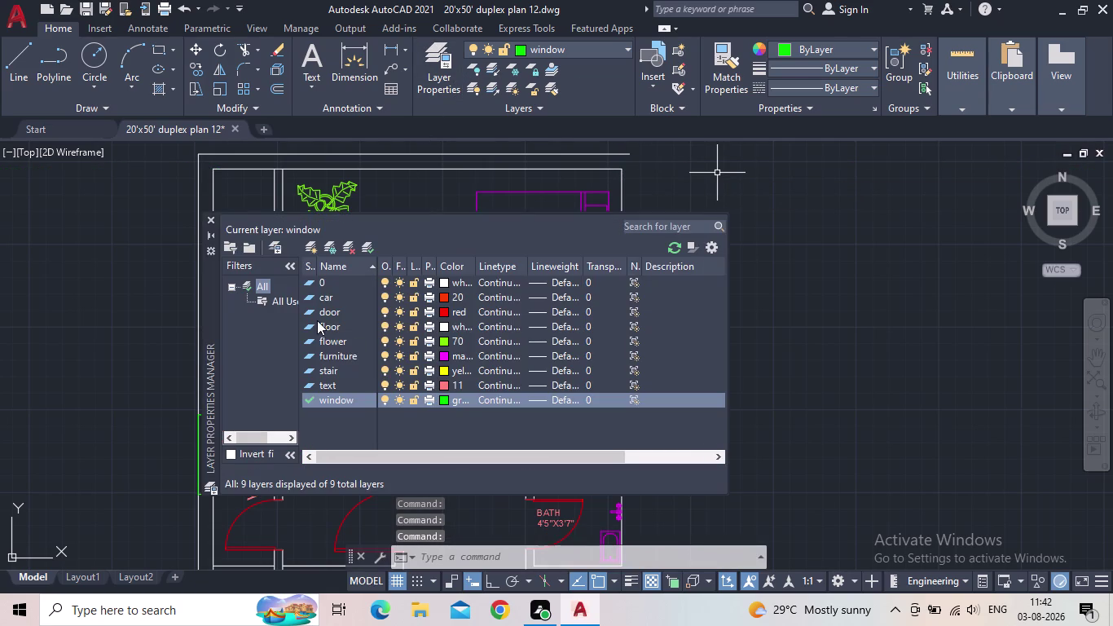
double_click(313, 325)
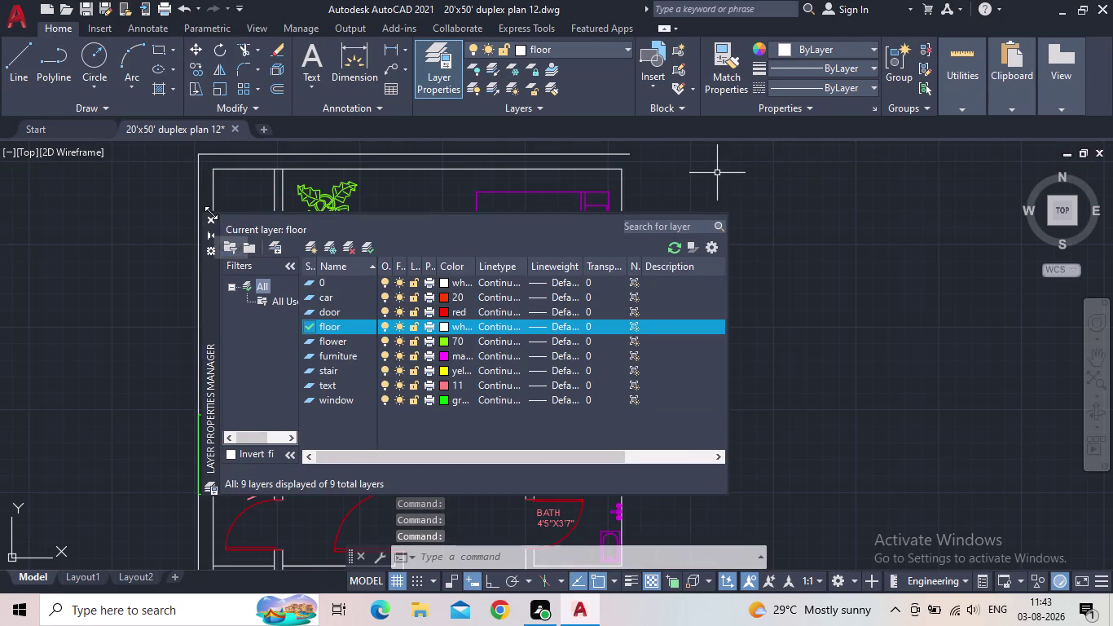
click(210, 215)
key(l)
key(space)
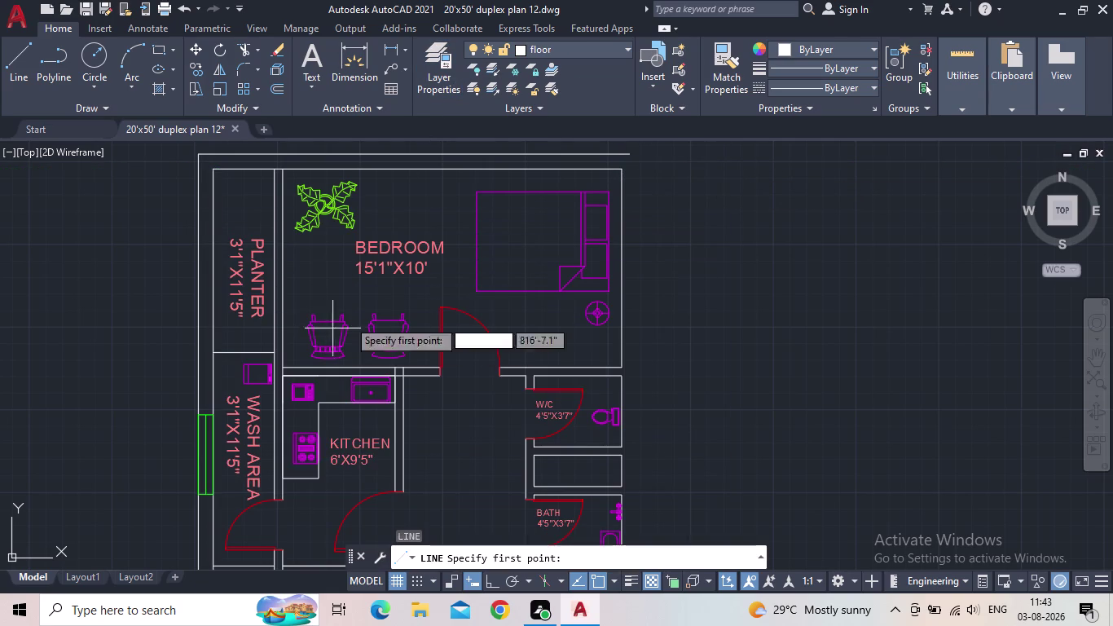
Start the new wall line above the top-right corner, with Ortho on, 9" to the right.
scroll(up, 3)
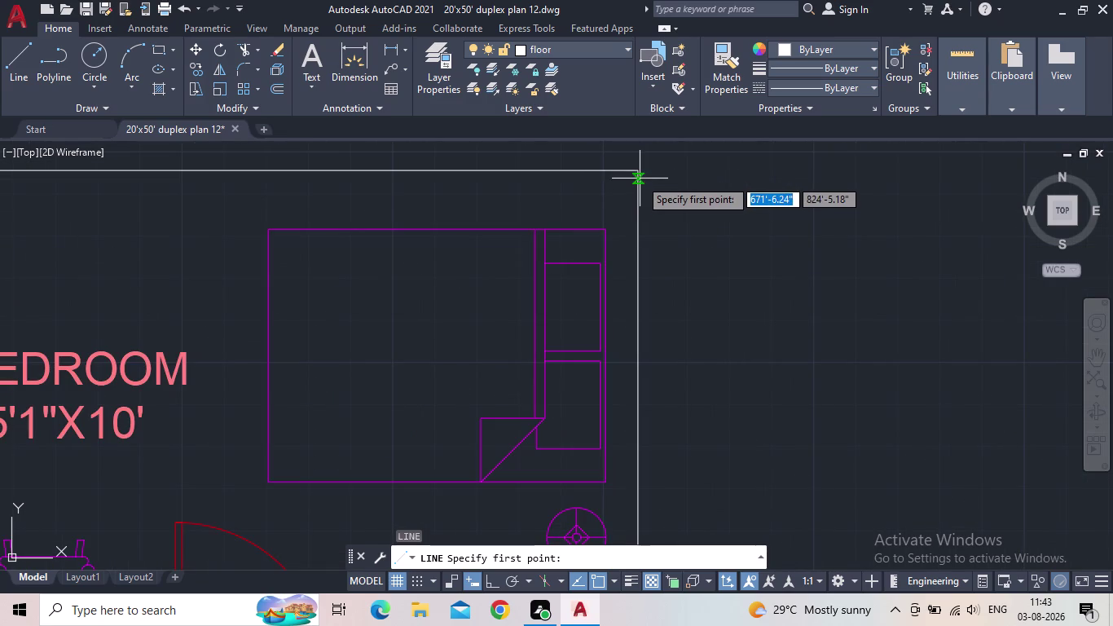
middle_drag(668, 190, 625, 322)
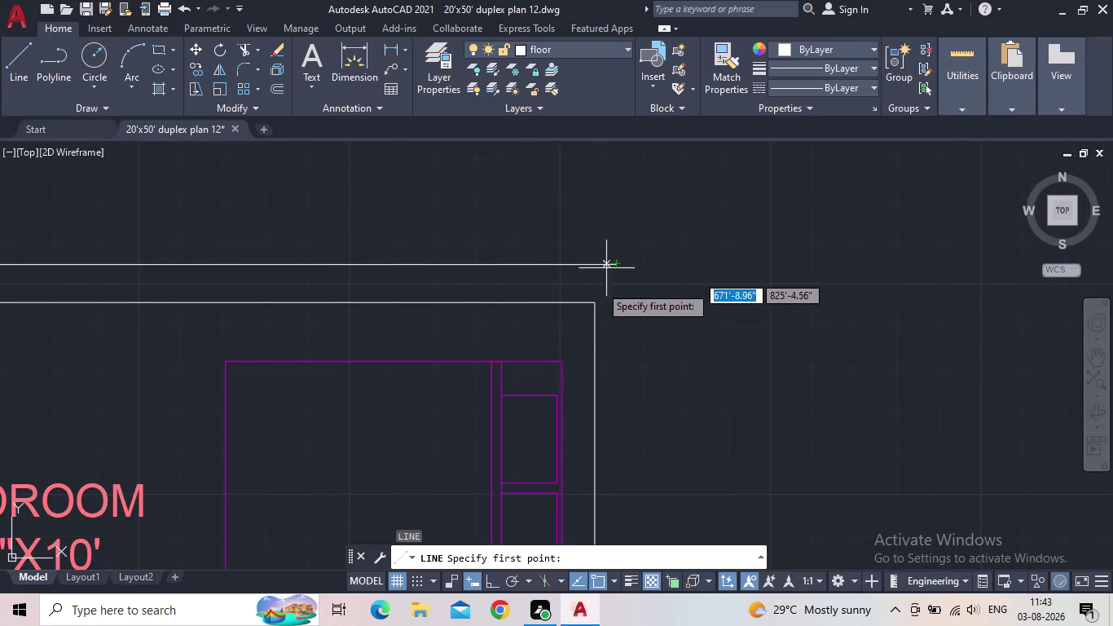
click(594, 303)
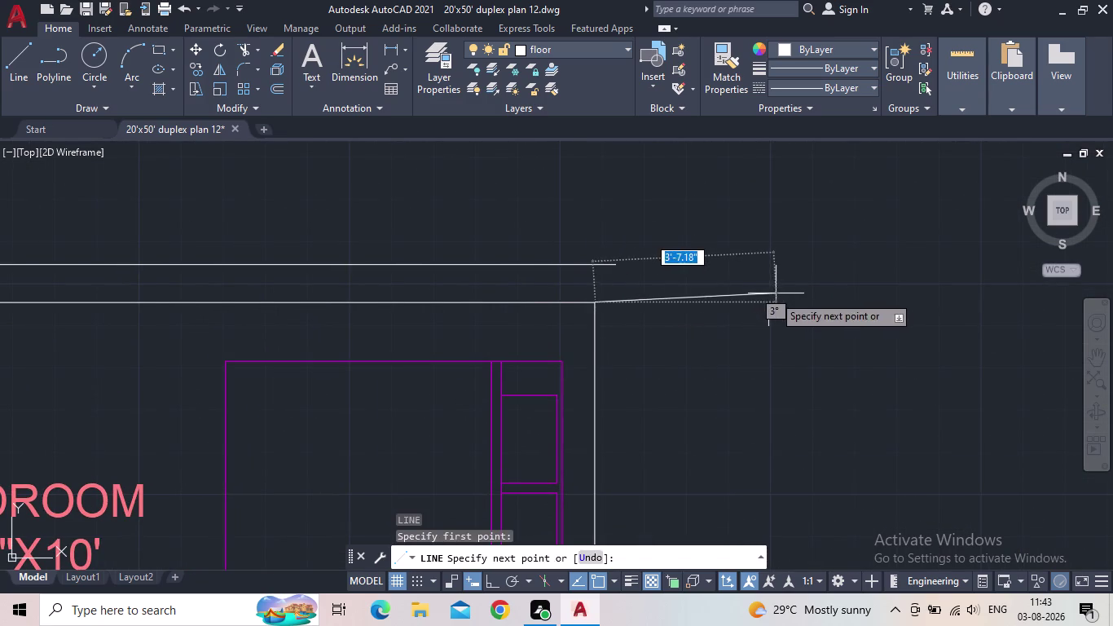
click(486, 581)
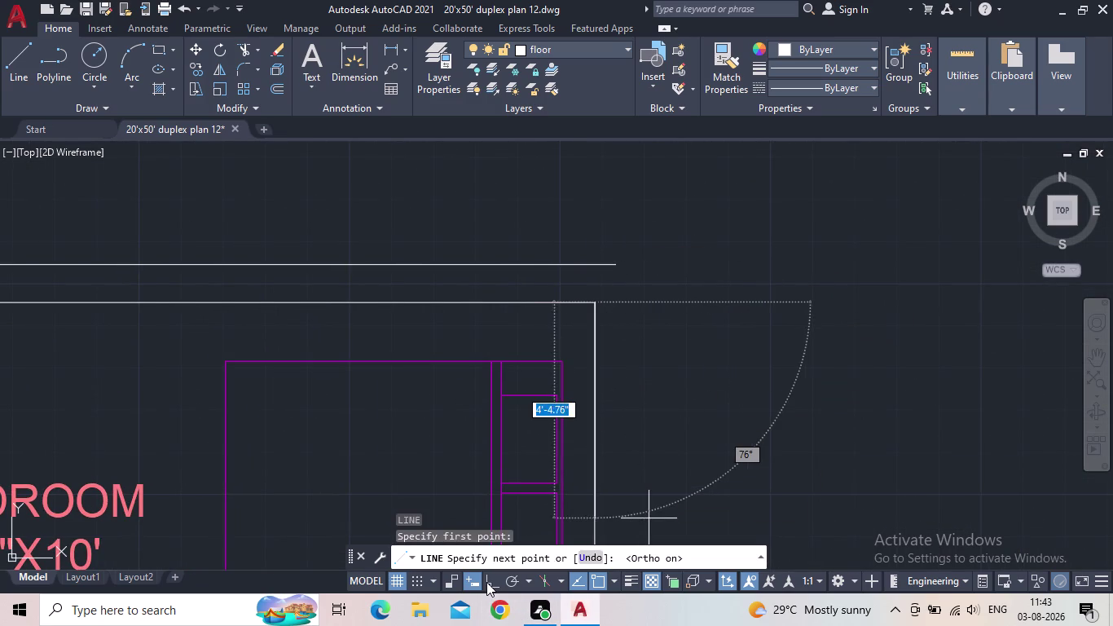
text(9)
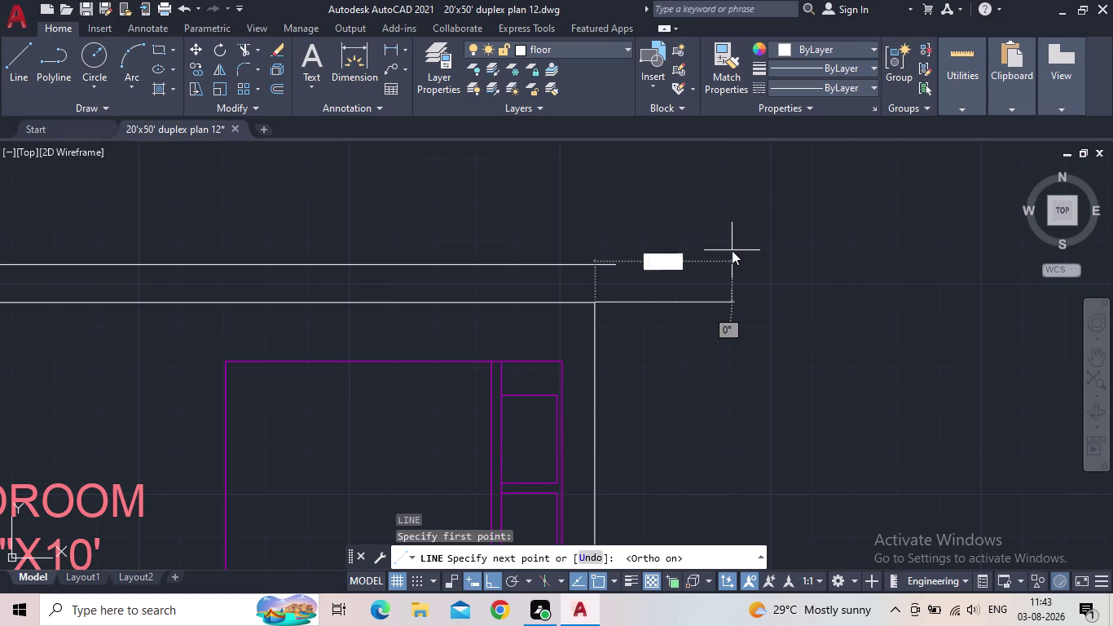
text(")
key(Return)
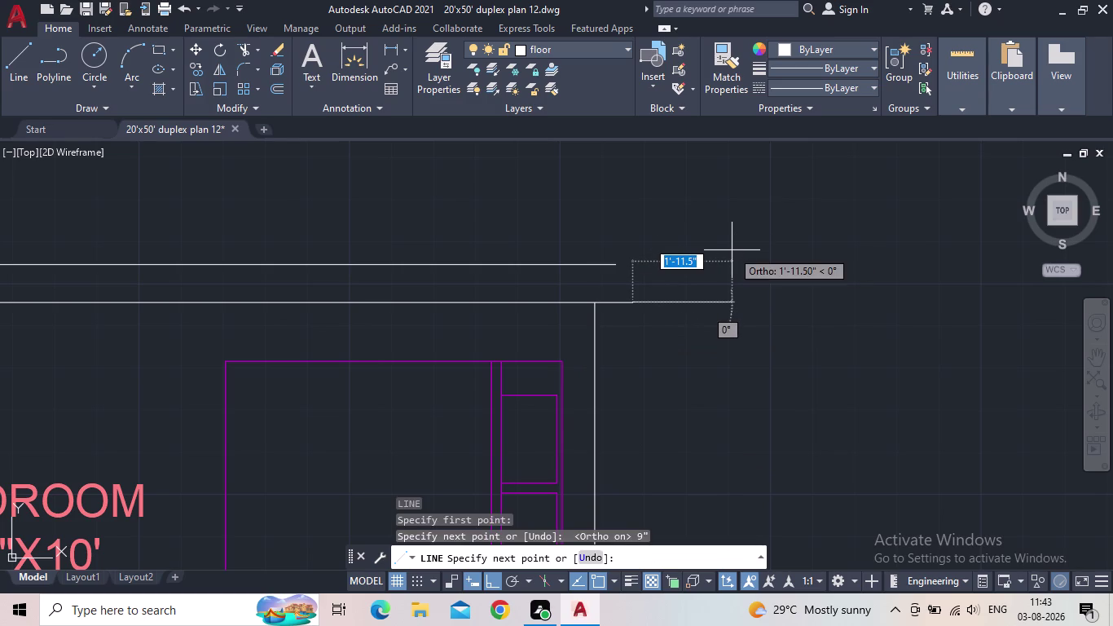
Continue the wall line straight down to below the garden and finish it.
middle_drag(757, 502, 740, 253)
scroll(down, 3)
middle_drag(764, 368, 757, 178)
scroll(down, 3)
middle_drag(770, 377, 698, 108)
scroll(down, 3)
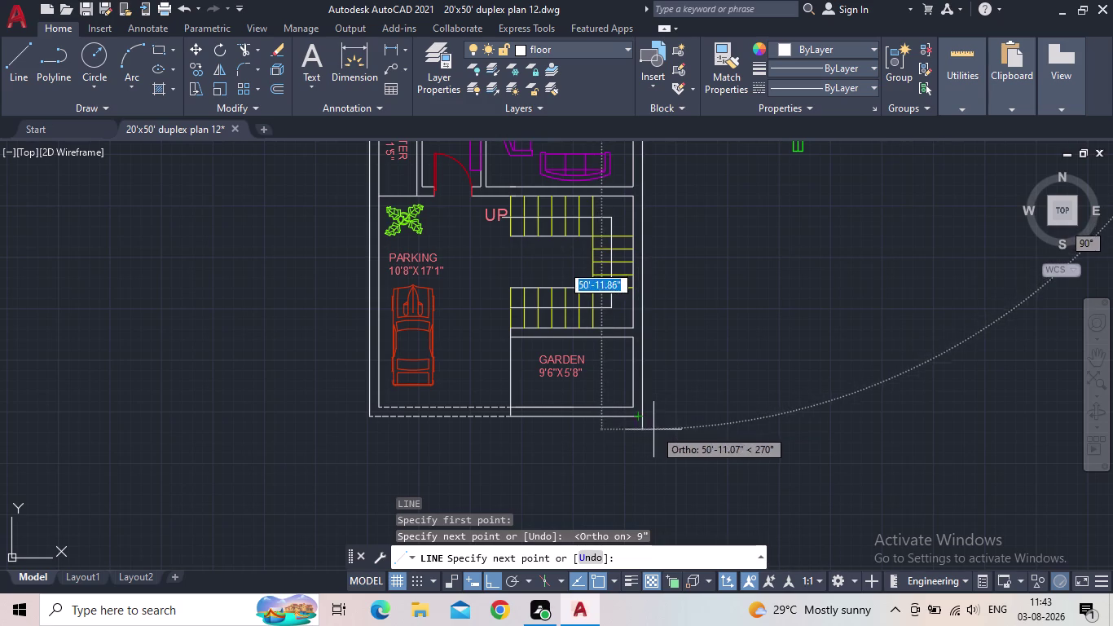
click(645, 456)
key(Escape)
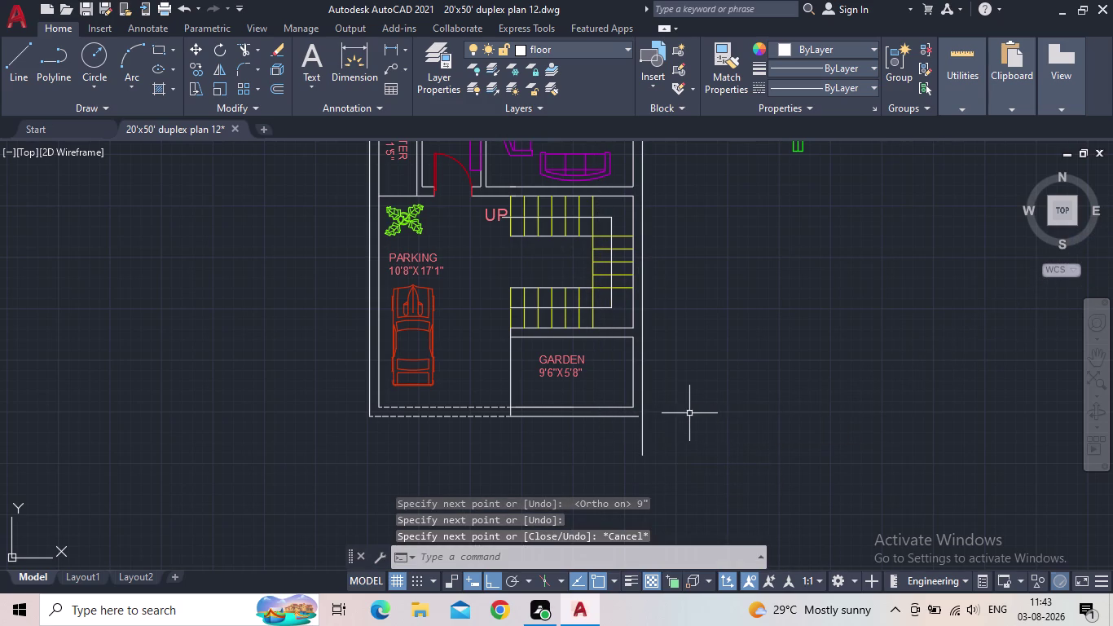
Start and cancel an Extend, then bring the top-right wall corner into view.
key(e)
key(x)
key(space)
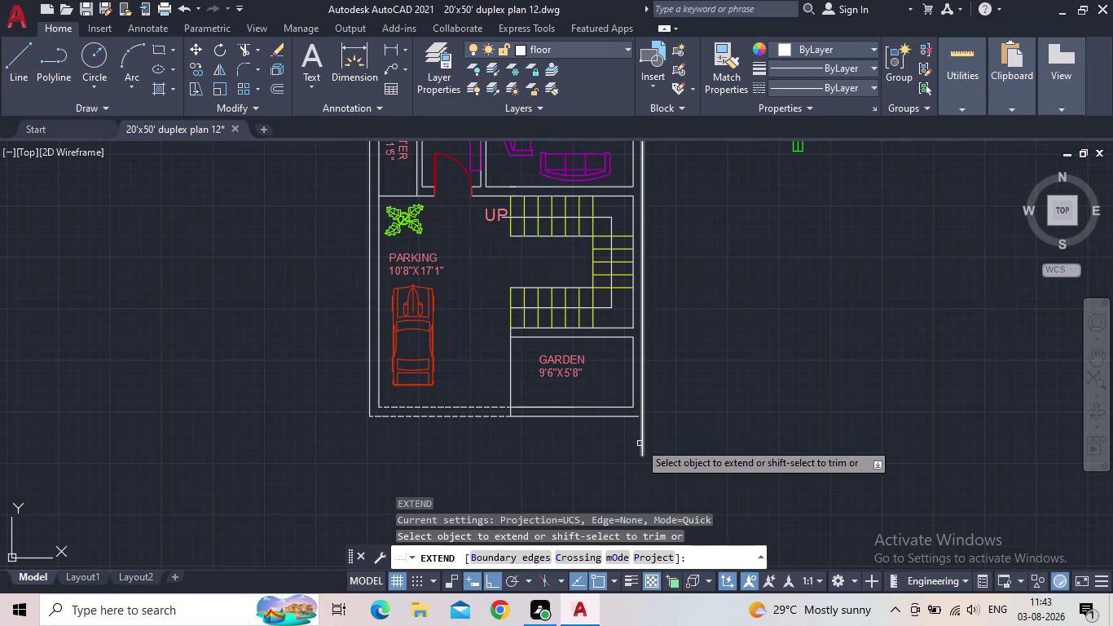
click(632, 416)
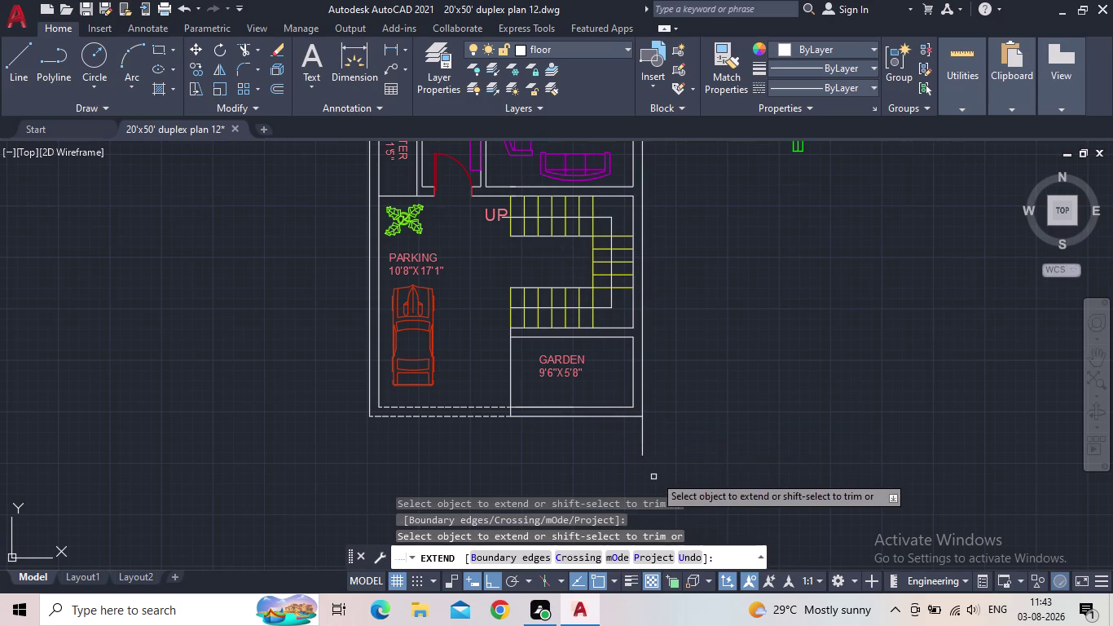
key(Escape)
middle_drag(674, 378, 745, 625)
scroll(down, 3)
middle_drag(717, 427, 670, 540)
scroll(up, 3)
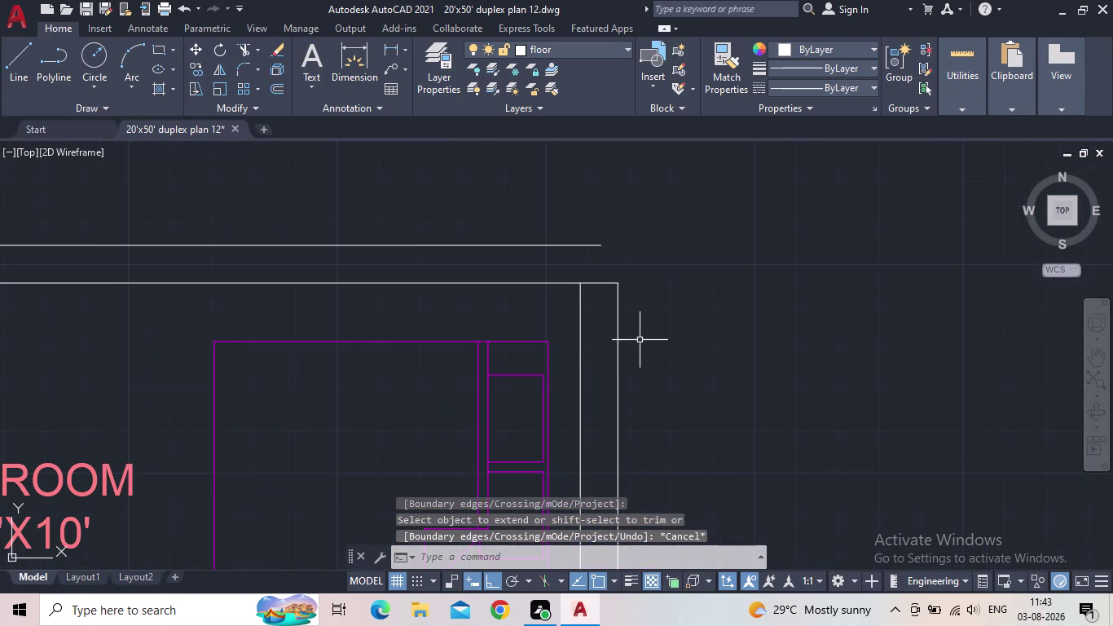
Draw a helper line from the outer right wall corner up past the top wall.
key(l)
key(space)
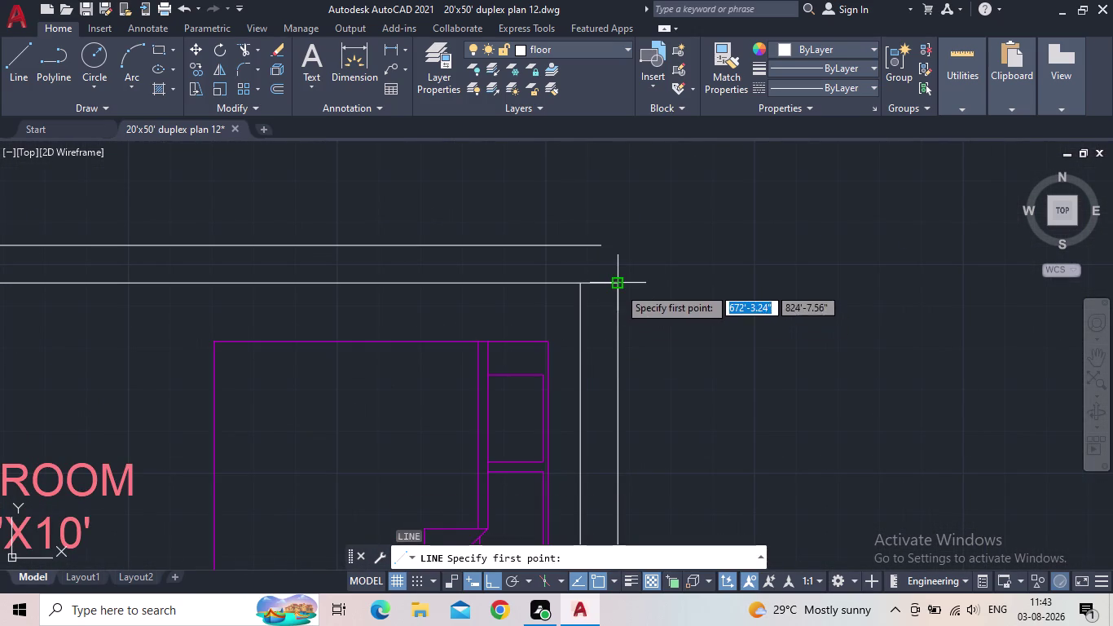
click(618, 287)
click(625, 169)
key(Escape)
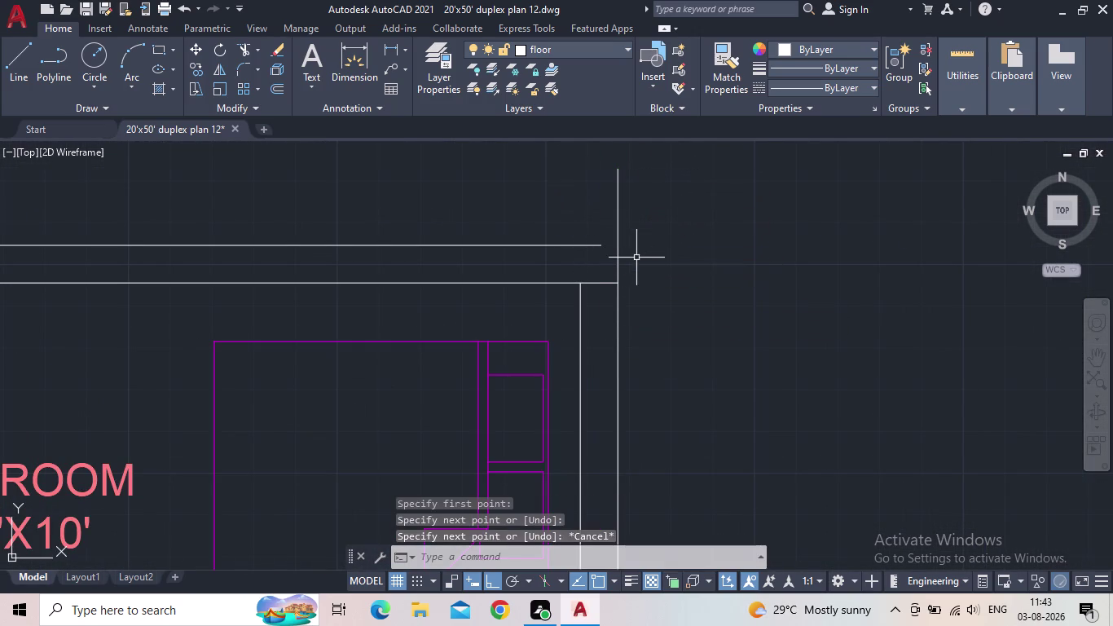
Extend the top wall line to the helper line with a fence.
key(e)
key(x)
key(space)
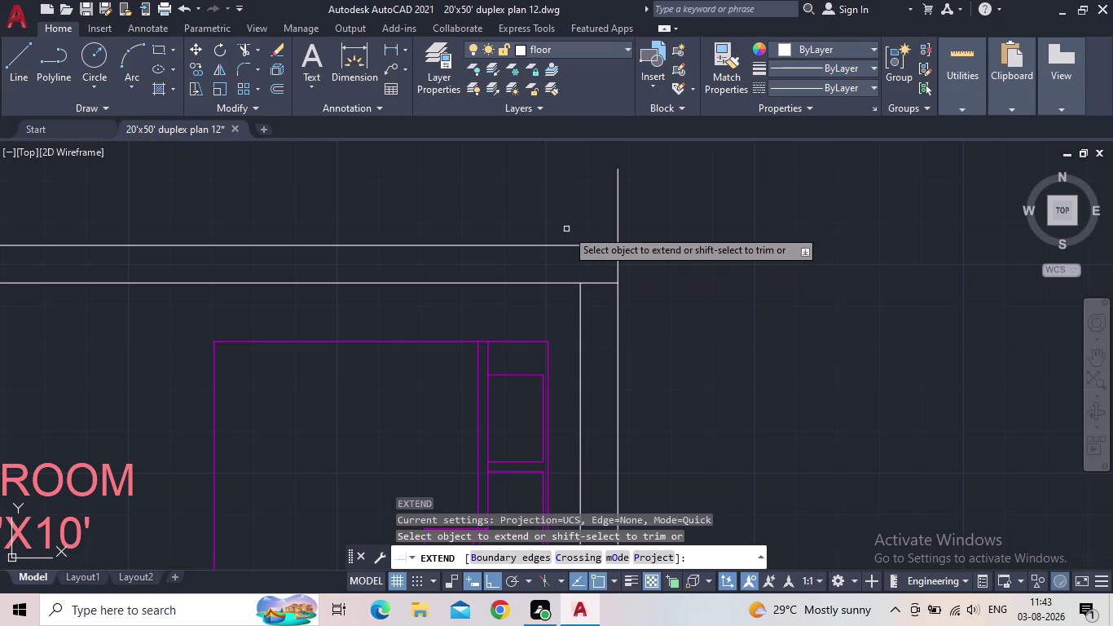
click(568, 249)
click(572, 244)
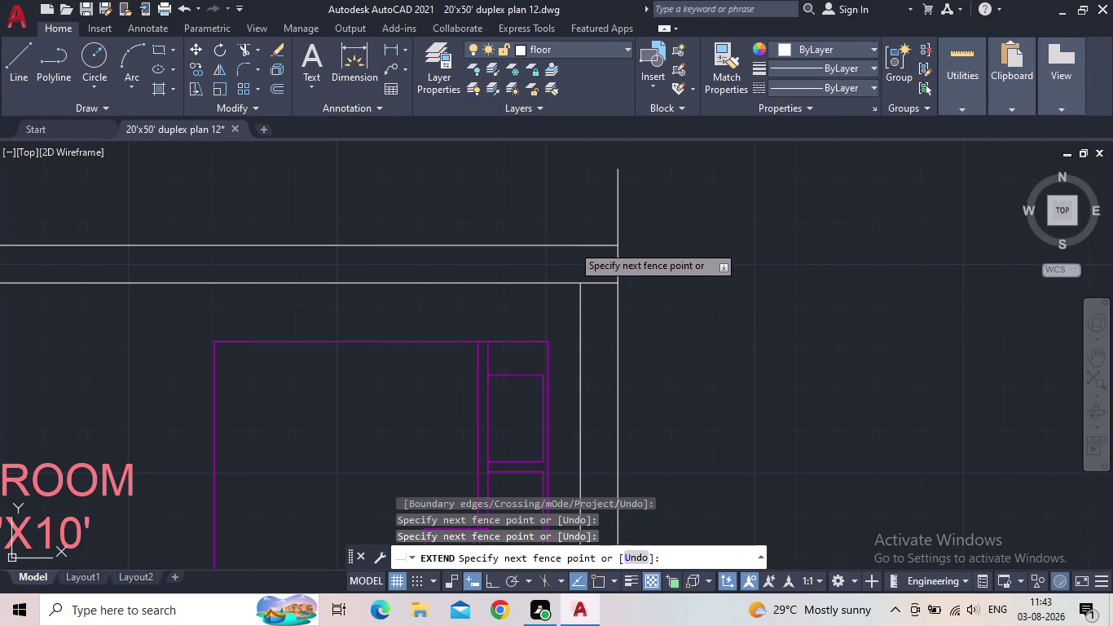
key(Escape)
Trim the overhanging line ends at the top-right corner.
key(t)
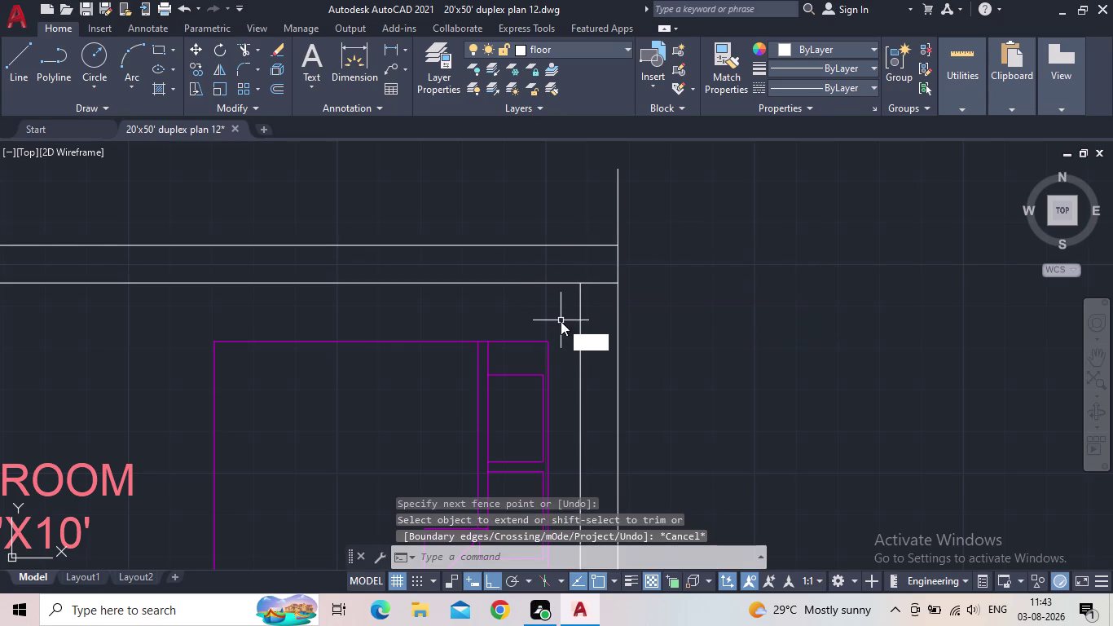
key(r)
key(space)
drag(670, 214, 588, 202)
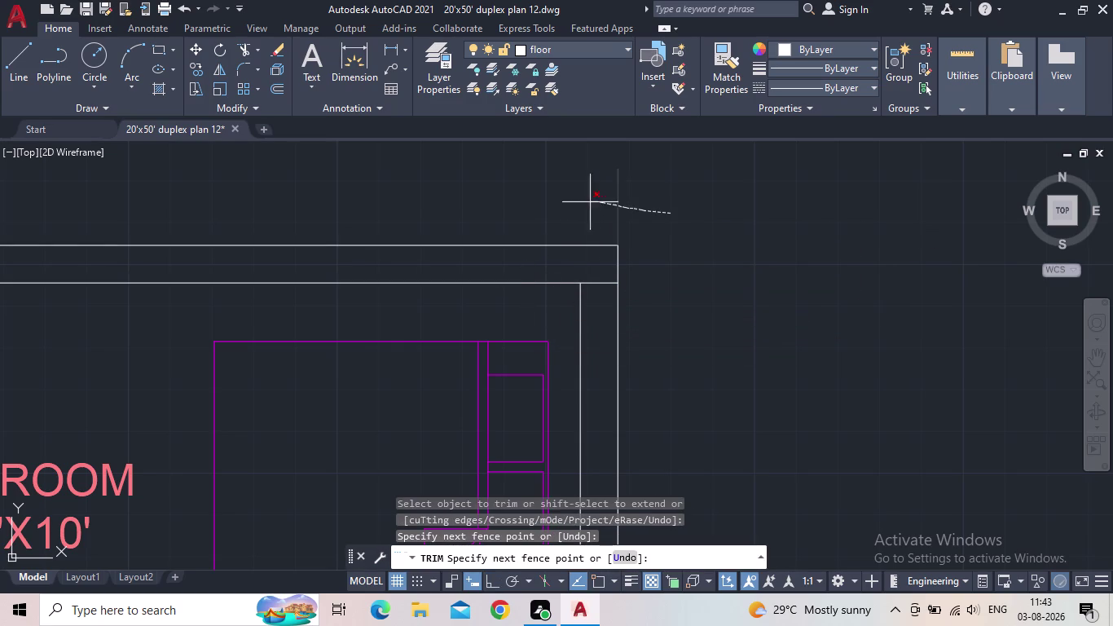
drag(588, 202, 571, 202)
drag(604, 305, 594, 275)
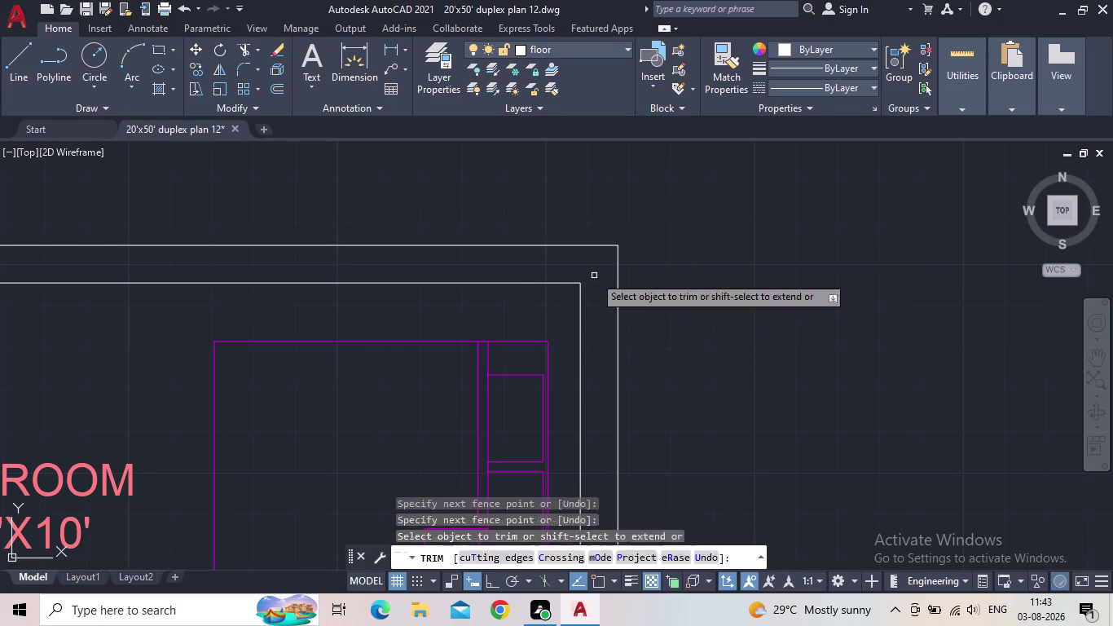
Trim the wall line sticking out below the plan and save the drawing.
scroll(down, 3)
middle_drag(651, 344, 734, 150)
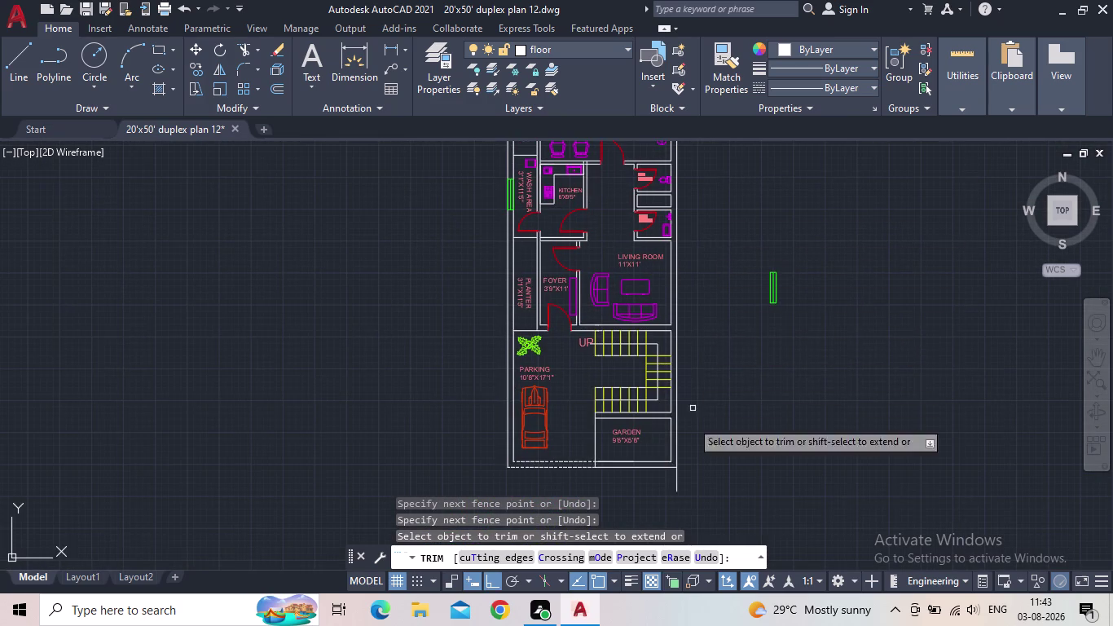
scroll(up, 3)
drag(724, 453, 683, 455)
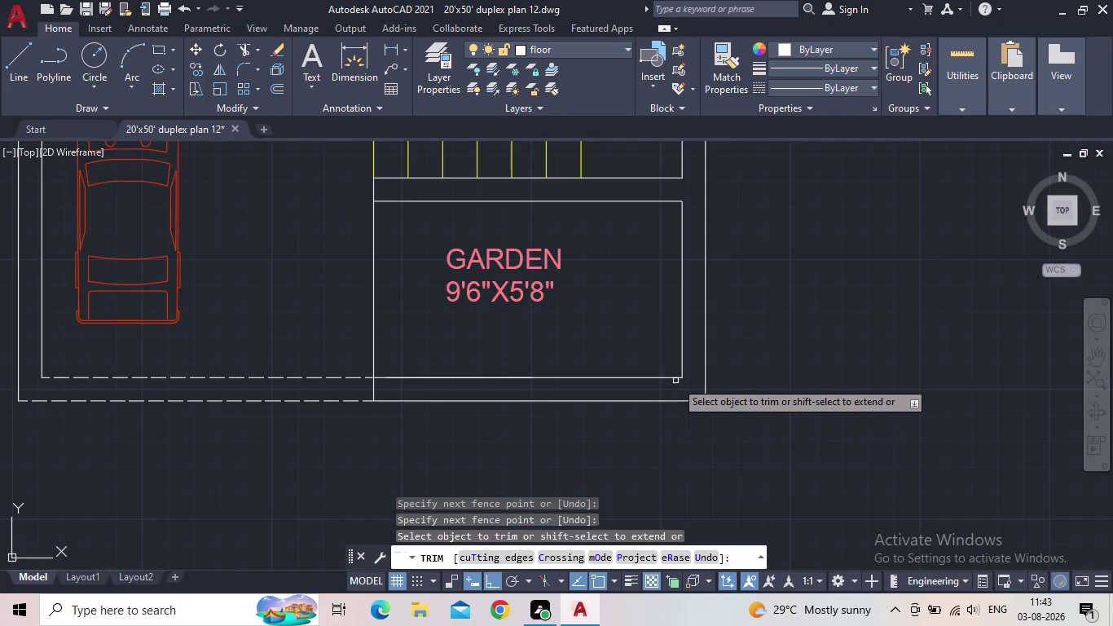
scroll(down, 3)
scroll(down, 3)
middle_drag(734, 284, 735, 287)
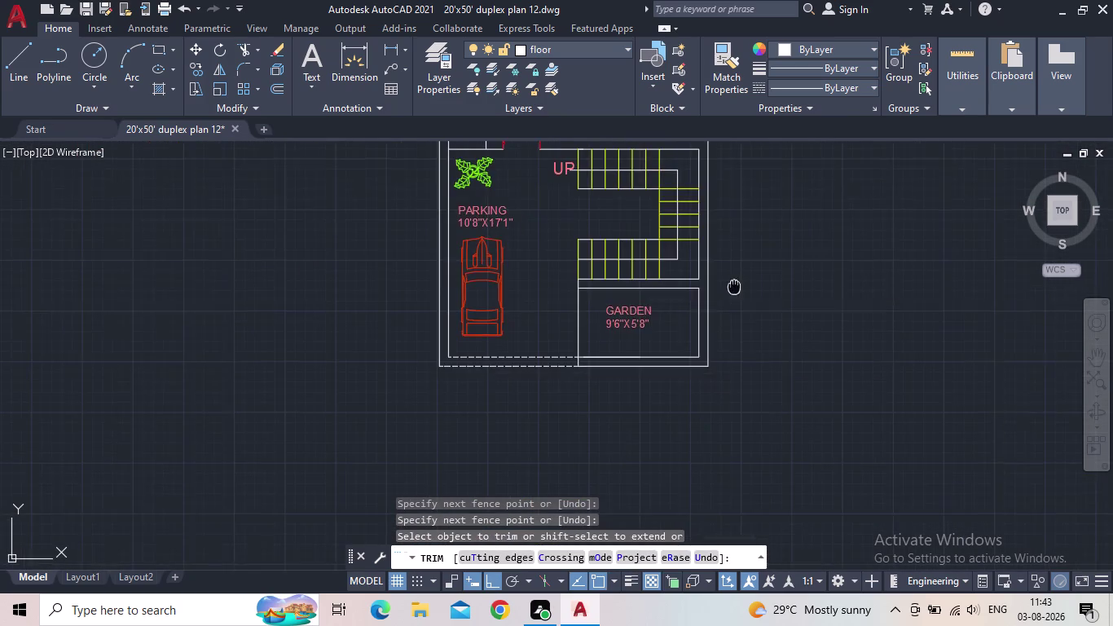
middle_drag(734, 286, 726, 512)
scroll(down, 3)
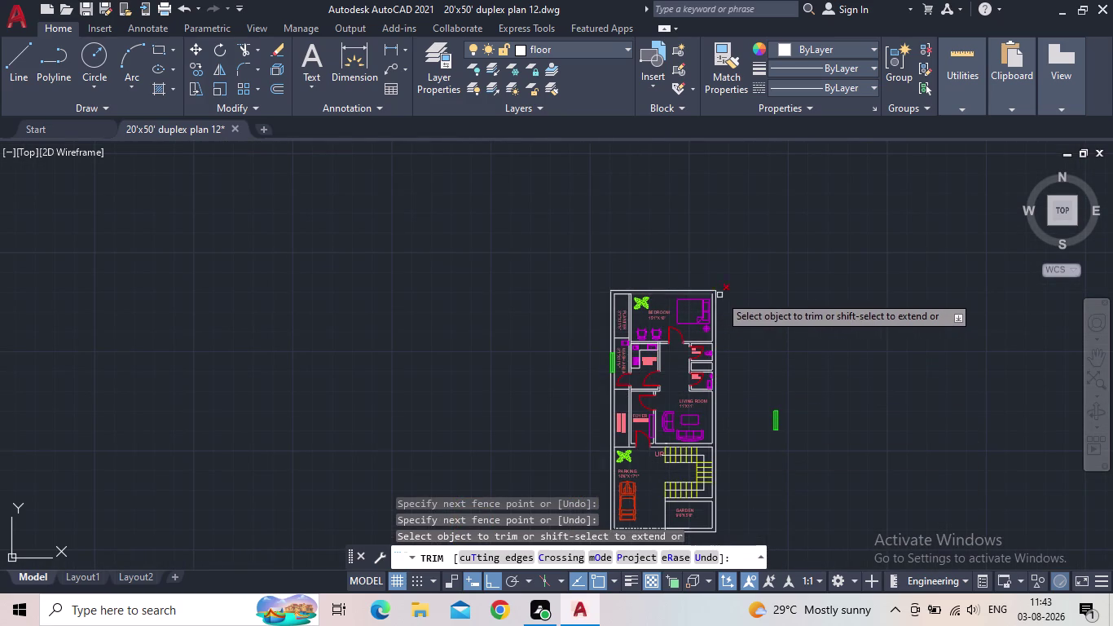
scroll(up, 3)
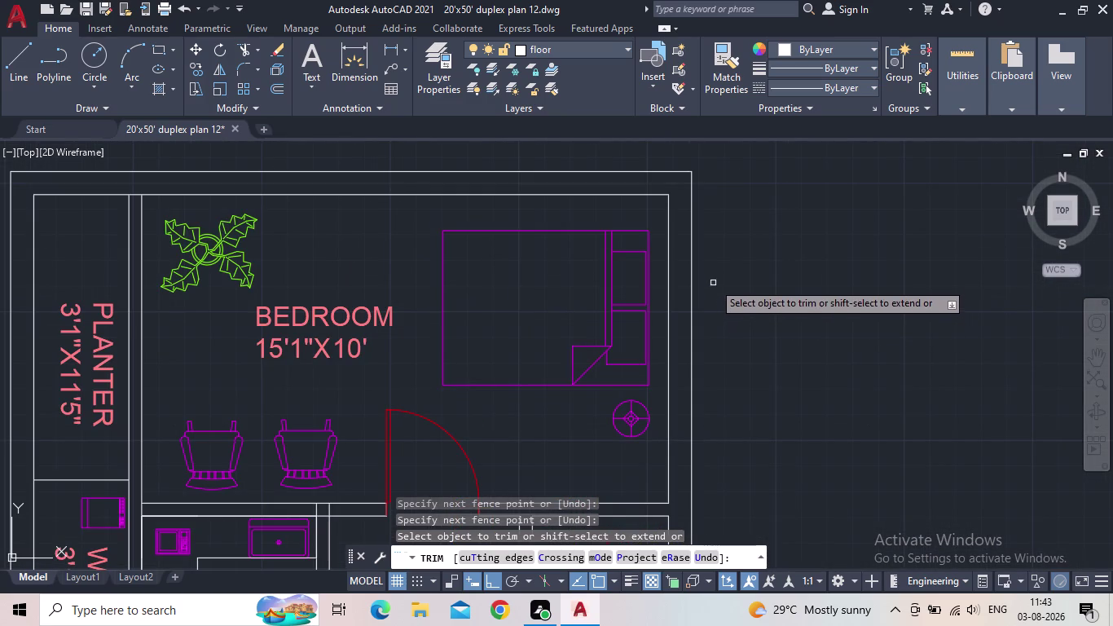
key(Escape)
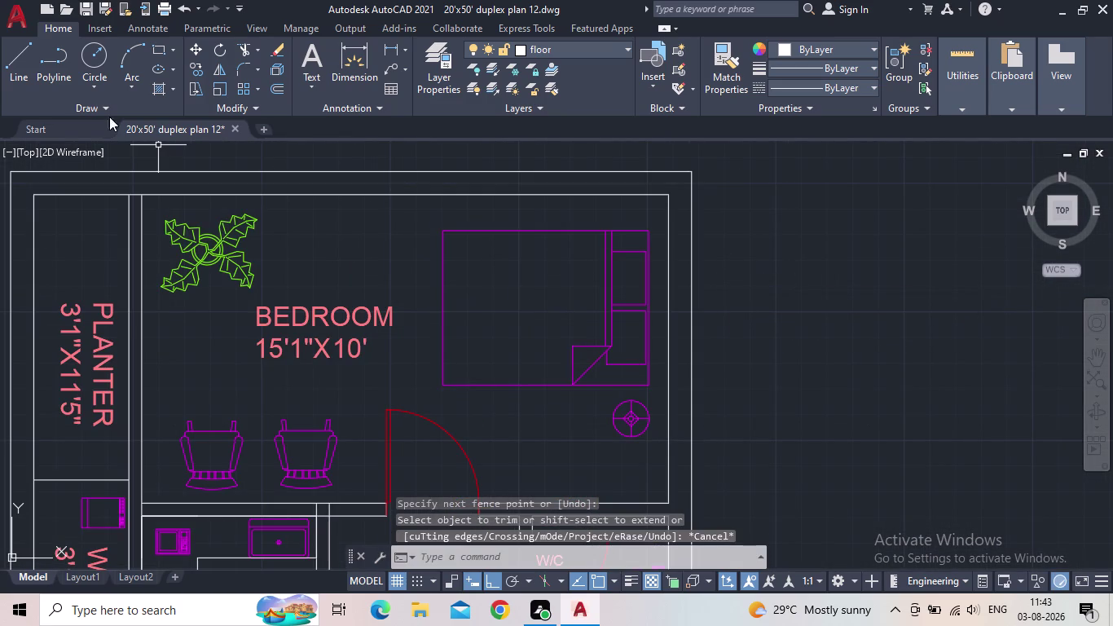
click(87, 10)
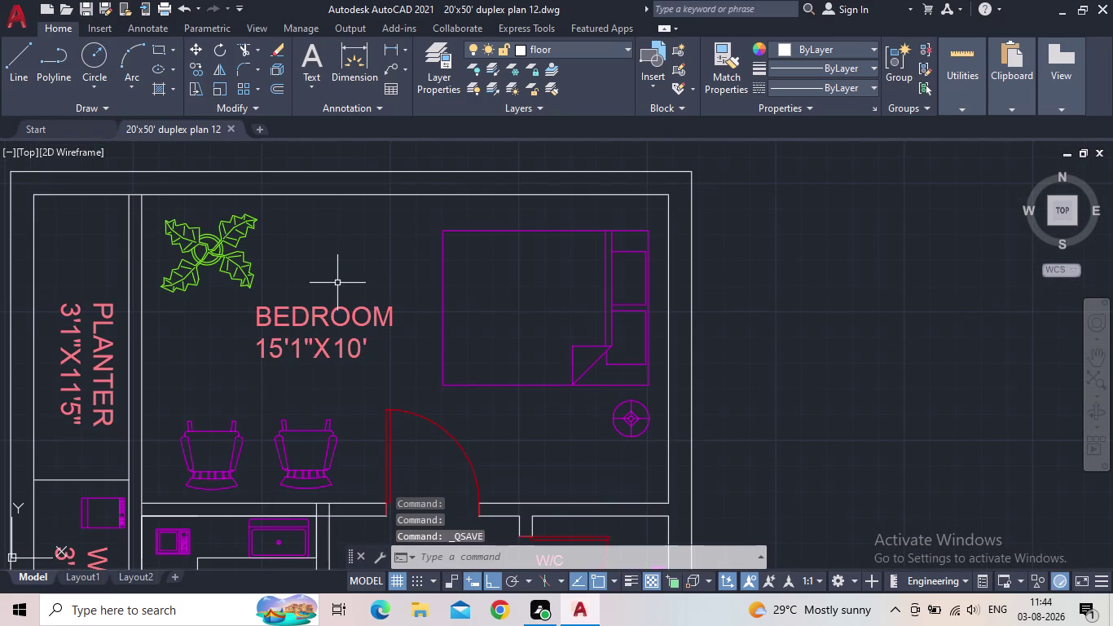
Window-select the spare green window block.
scroll(down, 3)
middle_drag(338, 283, 332, 265)
middle_drag(440, 342, 433, 332)
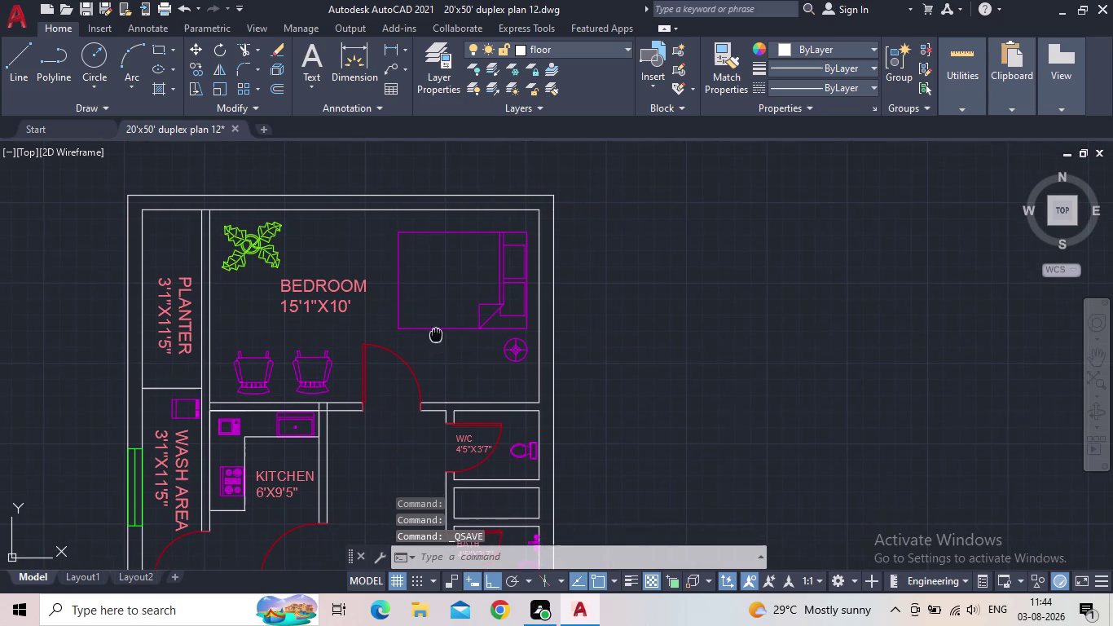
middle_drag(434, 332, 287, 284)
scroll(down, 3)
middle_drag(354, 446, 361, 440)
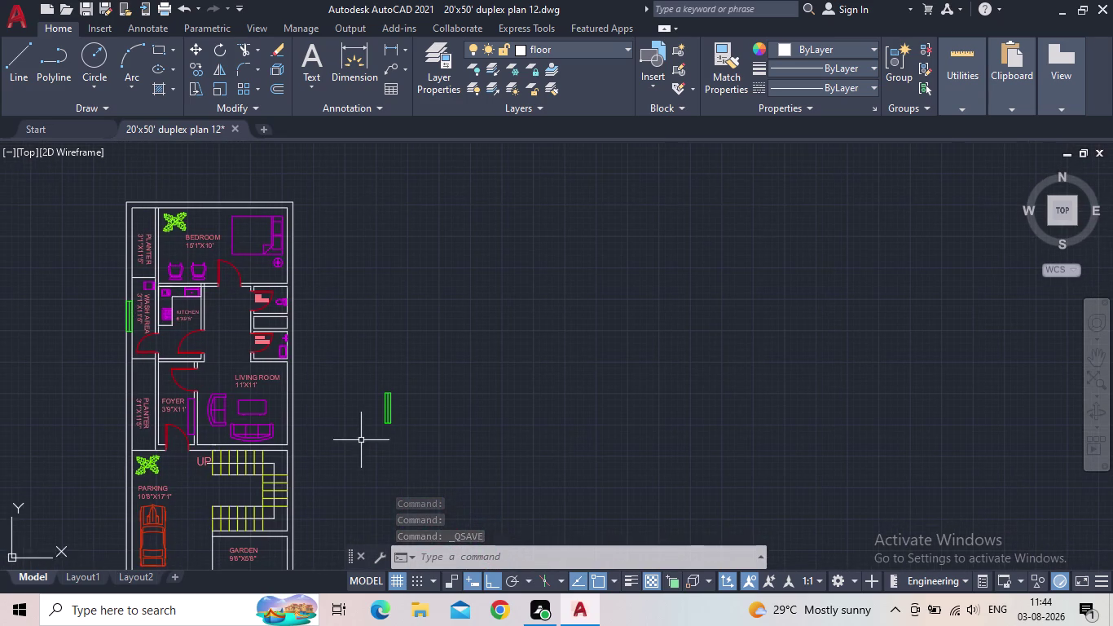
scroll(up, 3)
scroll(up, 3)
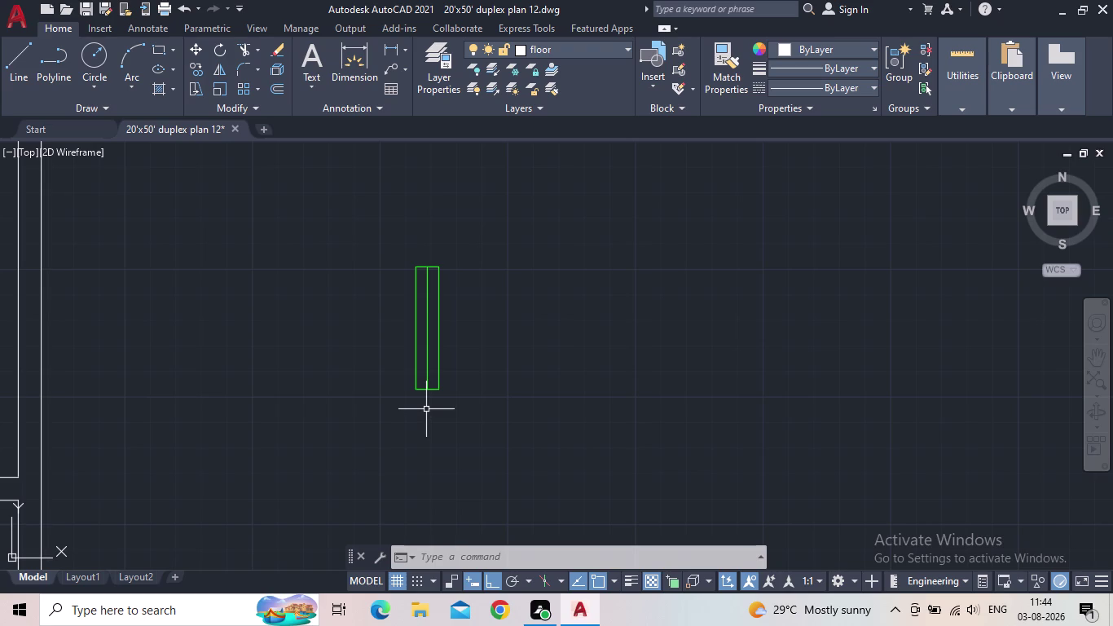
click(461, 410)
click(340, 246)
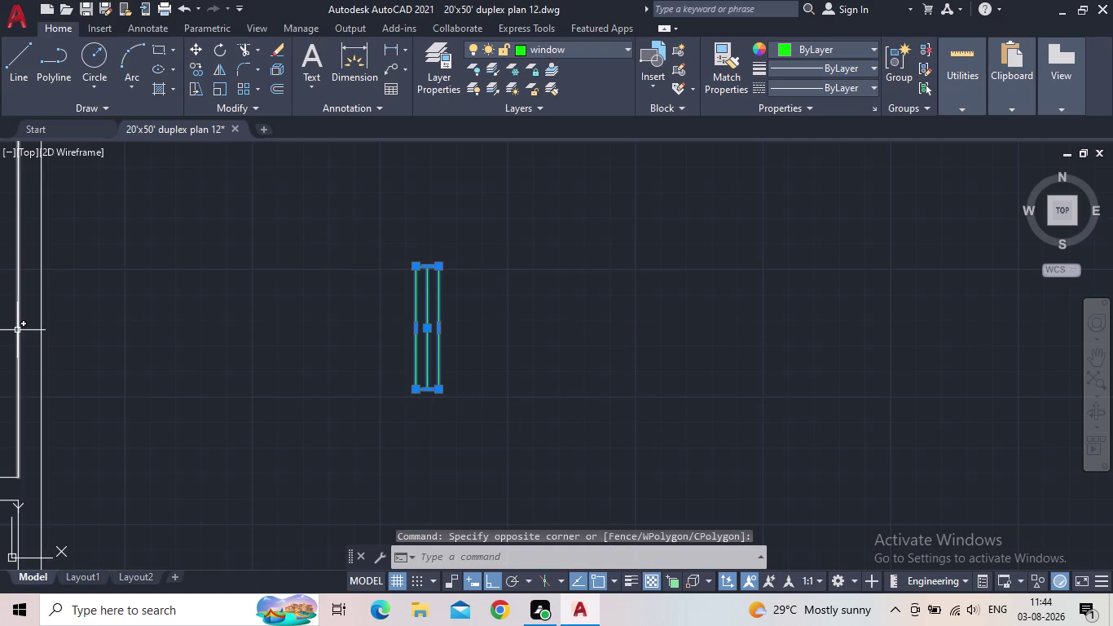
Copy the window block from its bottom corner onto the living room's right wall.
key(c)
key(o)
key(Return)
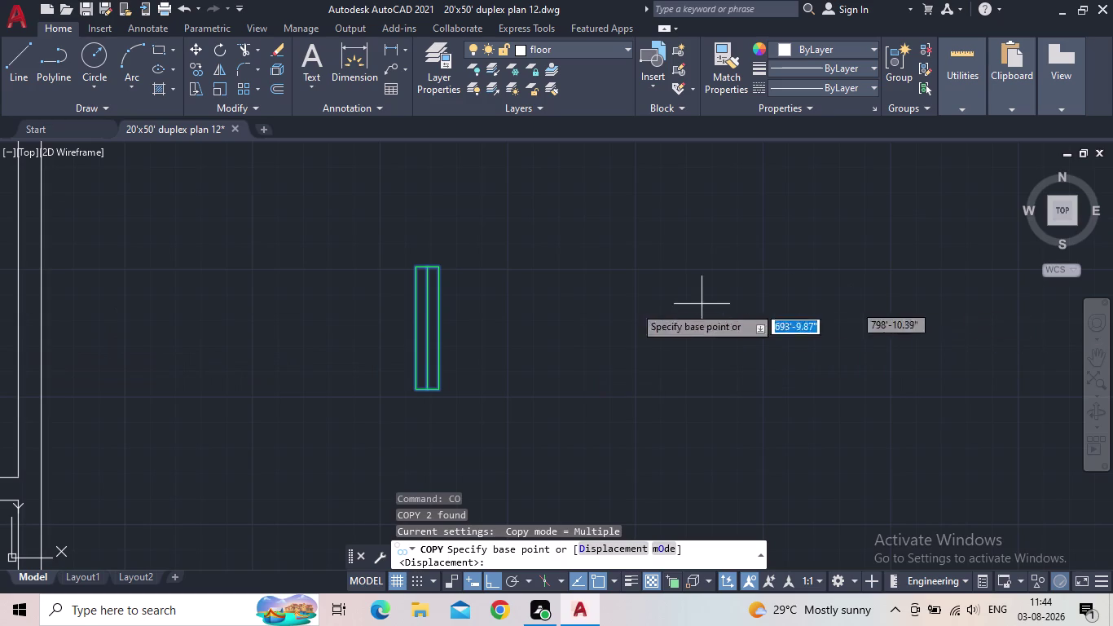
middle_drag(508, 404, 627, 340)
scroll(down, 3)
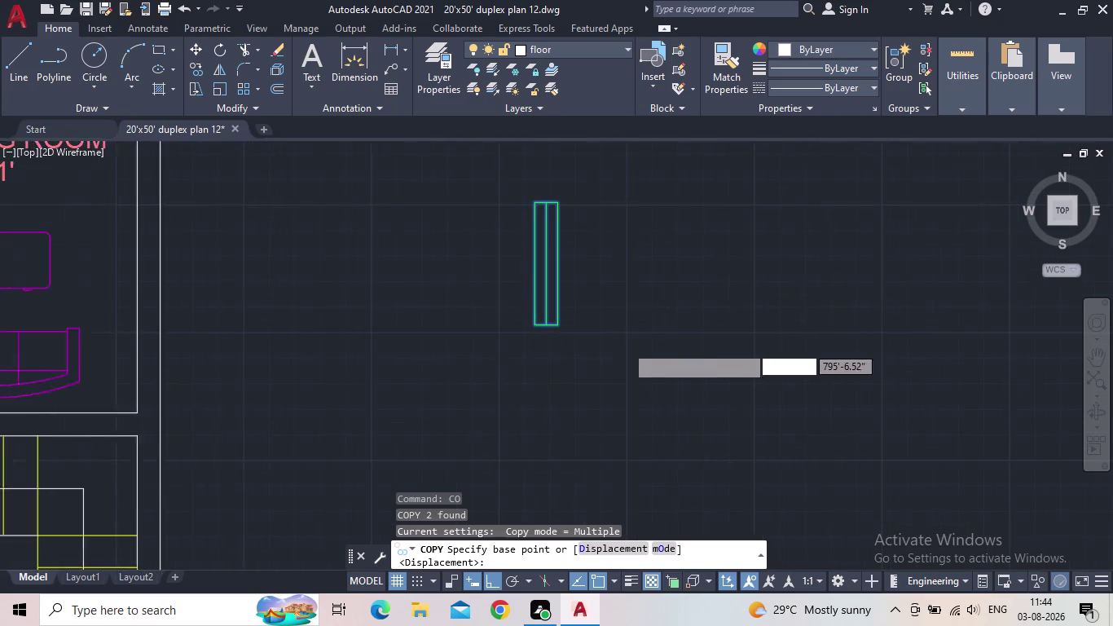
scroll(up, 3)
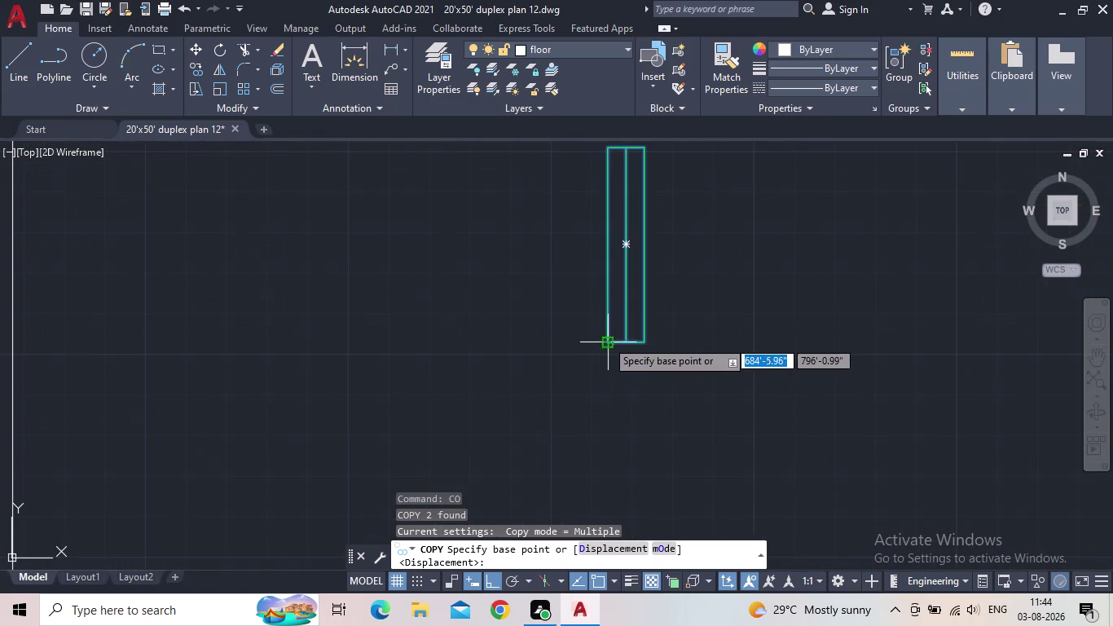
drag(610, 340, 590, 345)
middle_drag(248, 376, 377, 381)
scroll(down, 3)
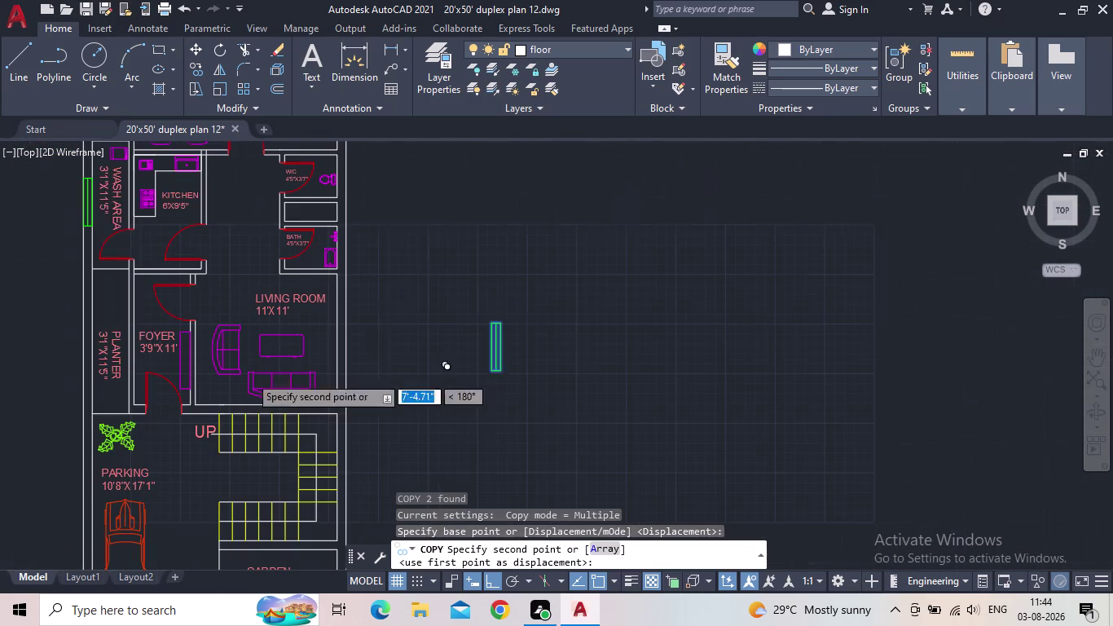
click(493, 582)
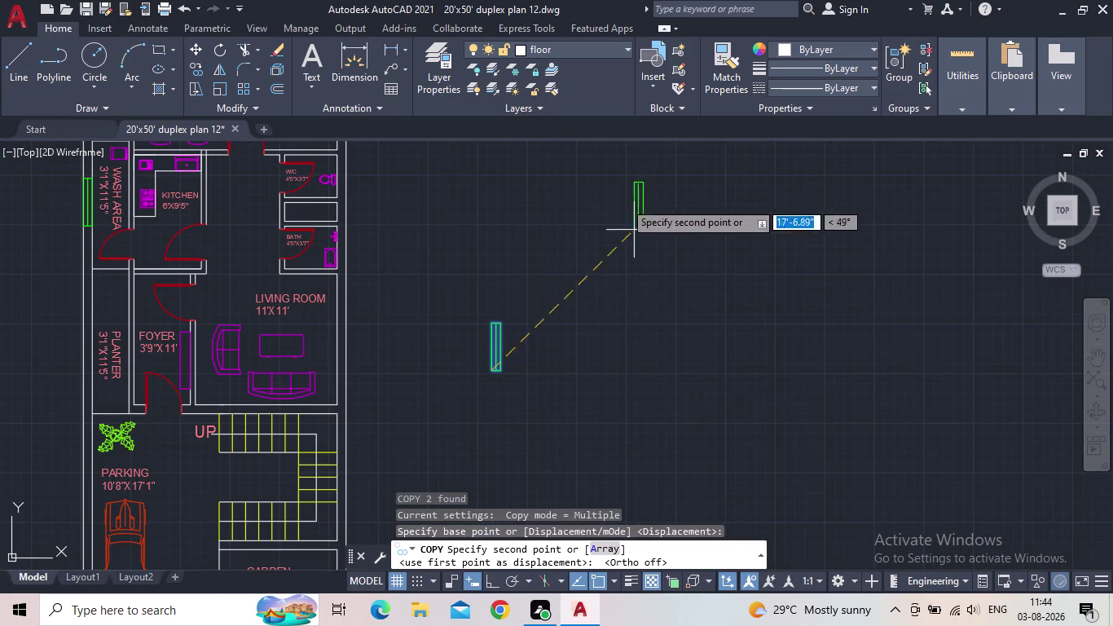
middle_drag(318, 392, 361, 391)
scroll(up, 3)
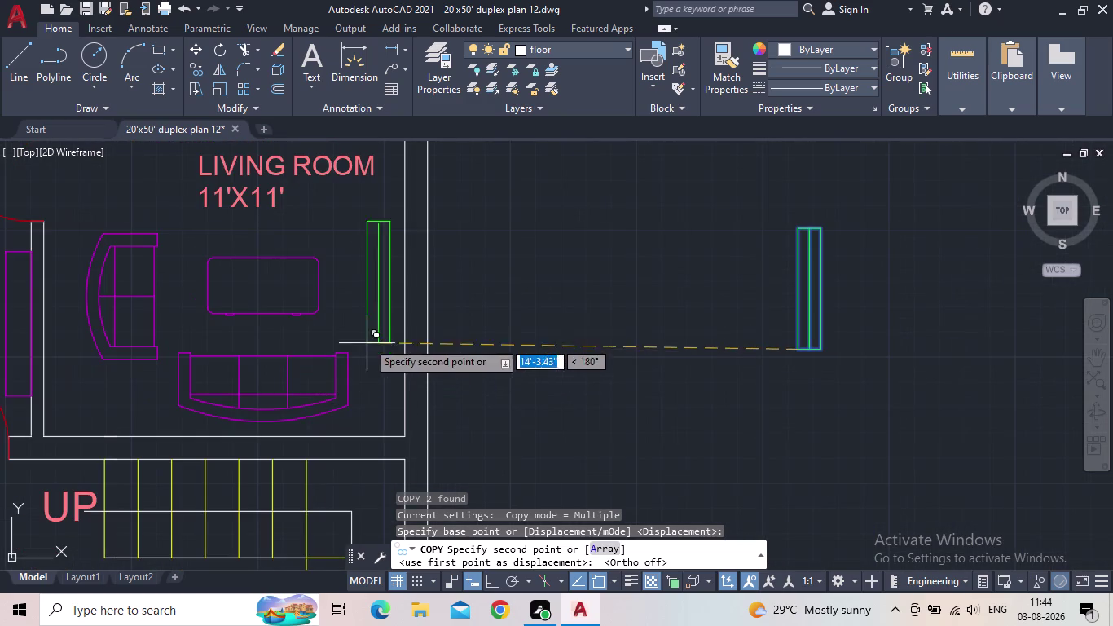
scroll(up, 3)
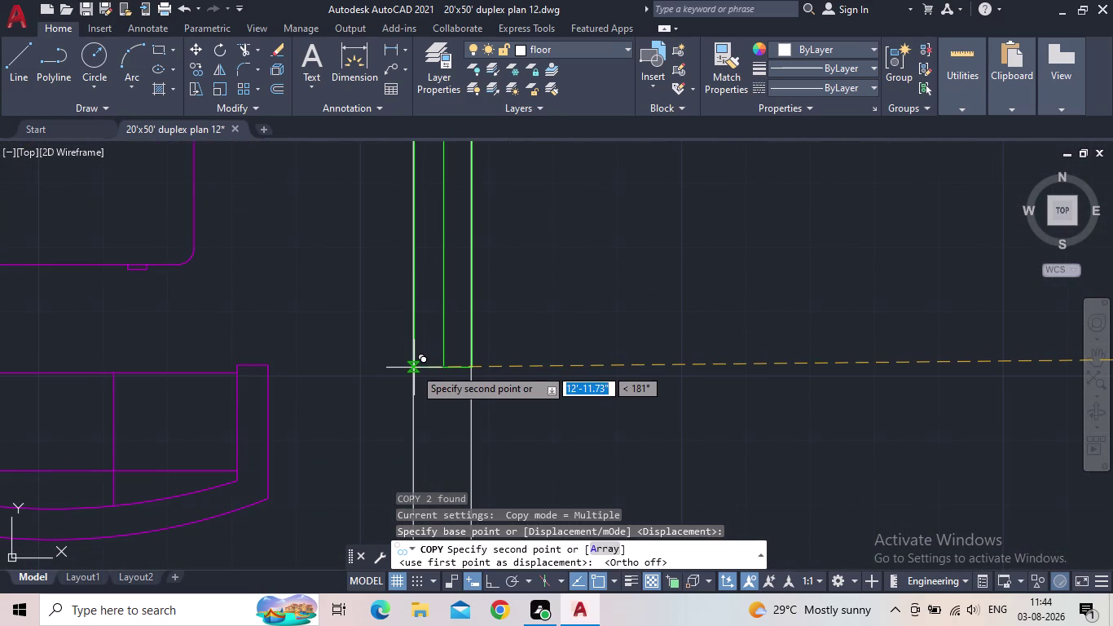
click(414, 367)
Place a second window copy beside the plan, then select that new copy.
scroll(down, 3)
middle_drag(644, 368, 585, 414)
scroll(down, 3)
middle_drag(663, 342, 626, 431)
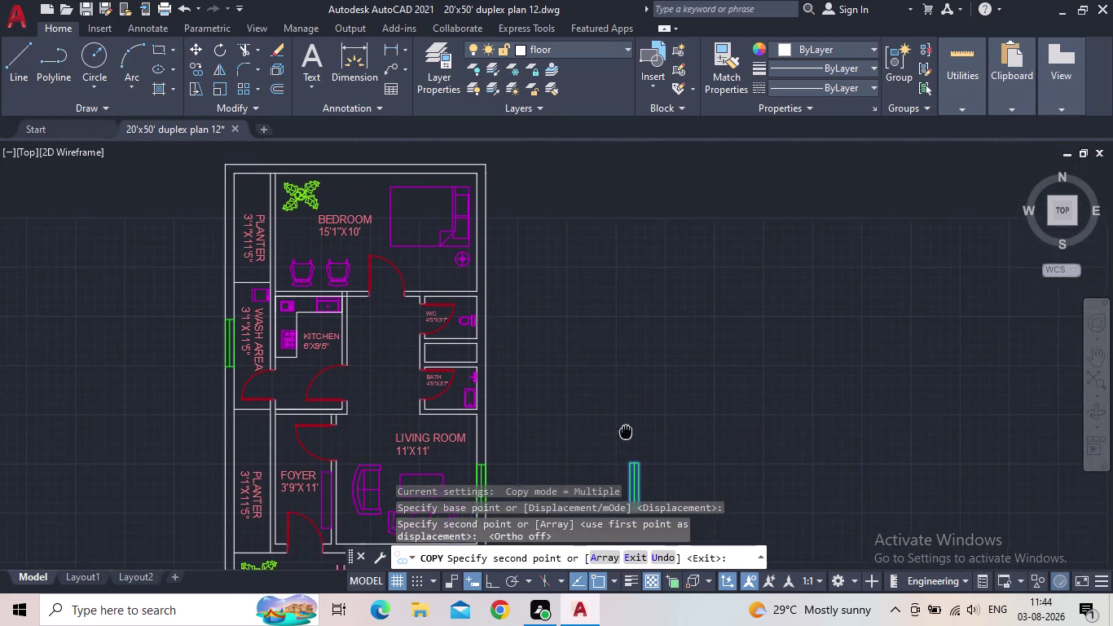
middle_drag(626, 432, 613, 436)
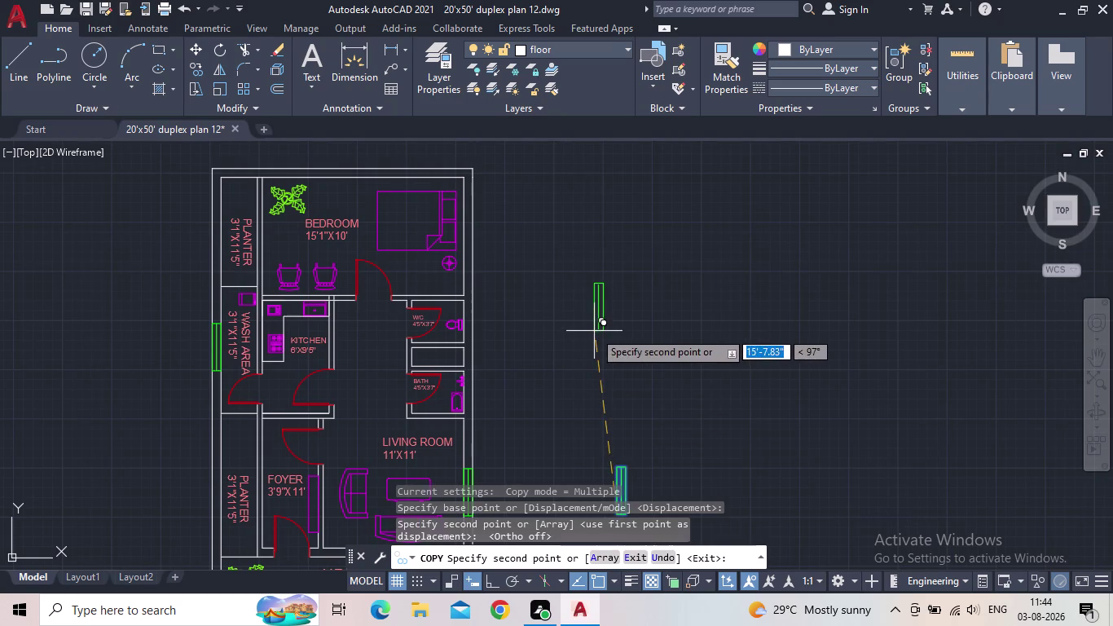
click(594, 331)
key(Escape)
drag(637, 370, 631, 359)
click(570, 276)
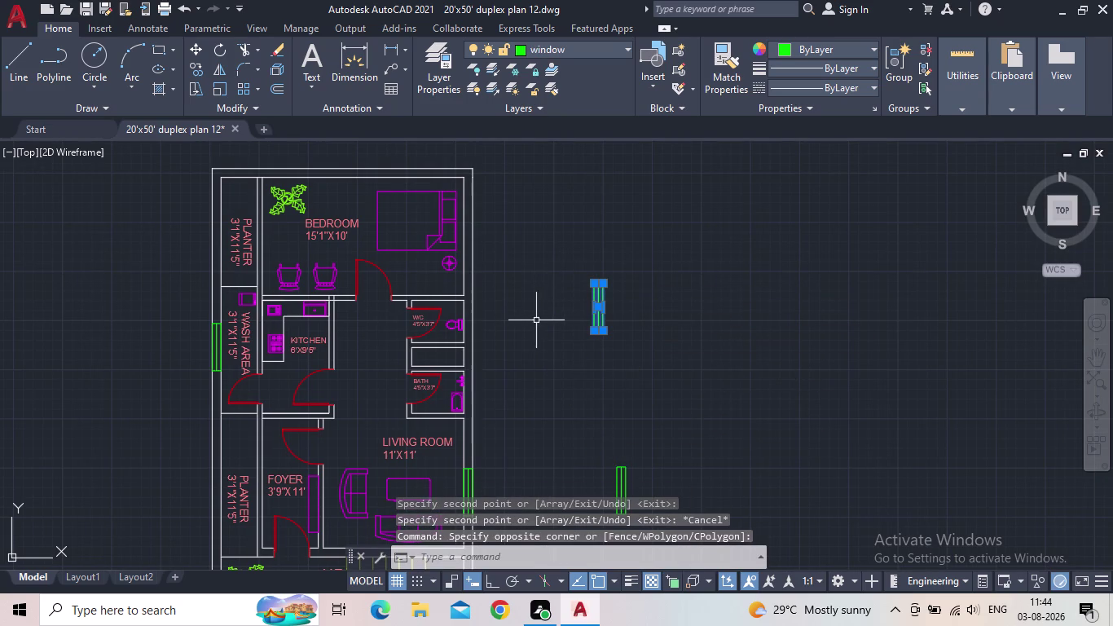
Rotate the spare window block 90° about its corner to horizontal, then reselect it.
key(r)
key(o)
key(Return)
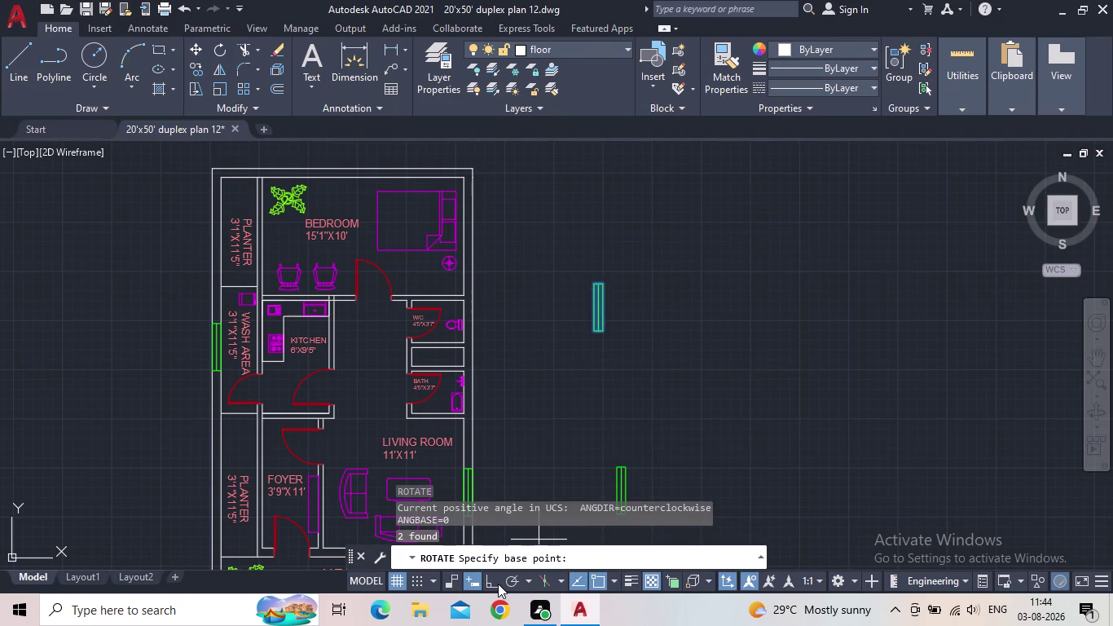
click(493, 583)
scroll(up, 3)
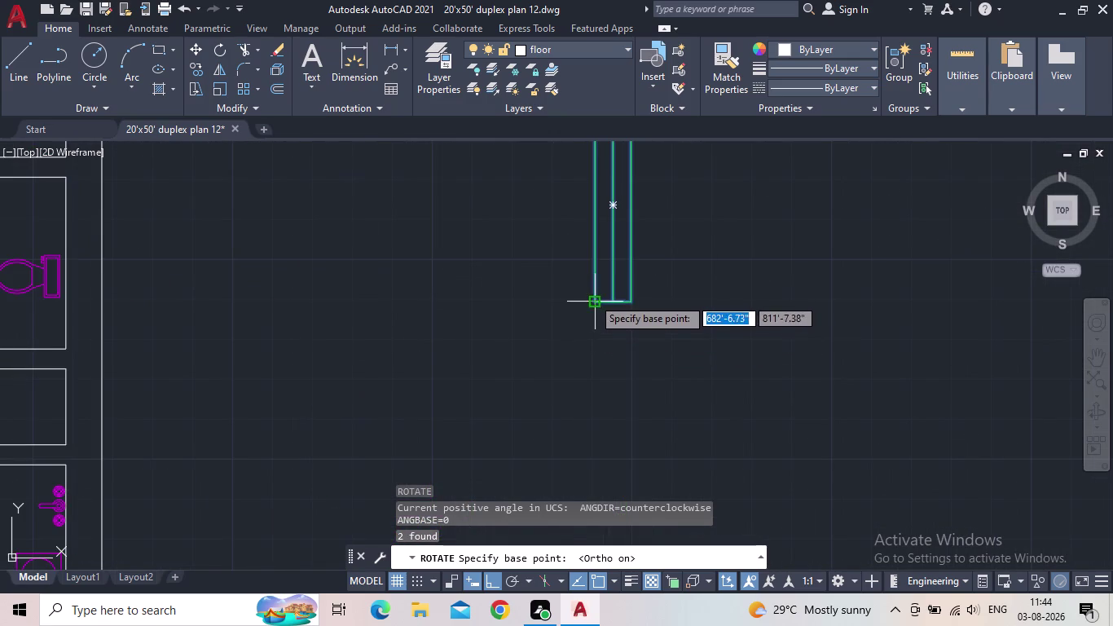
click(593, 296)
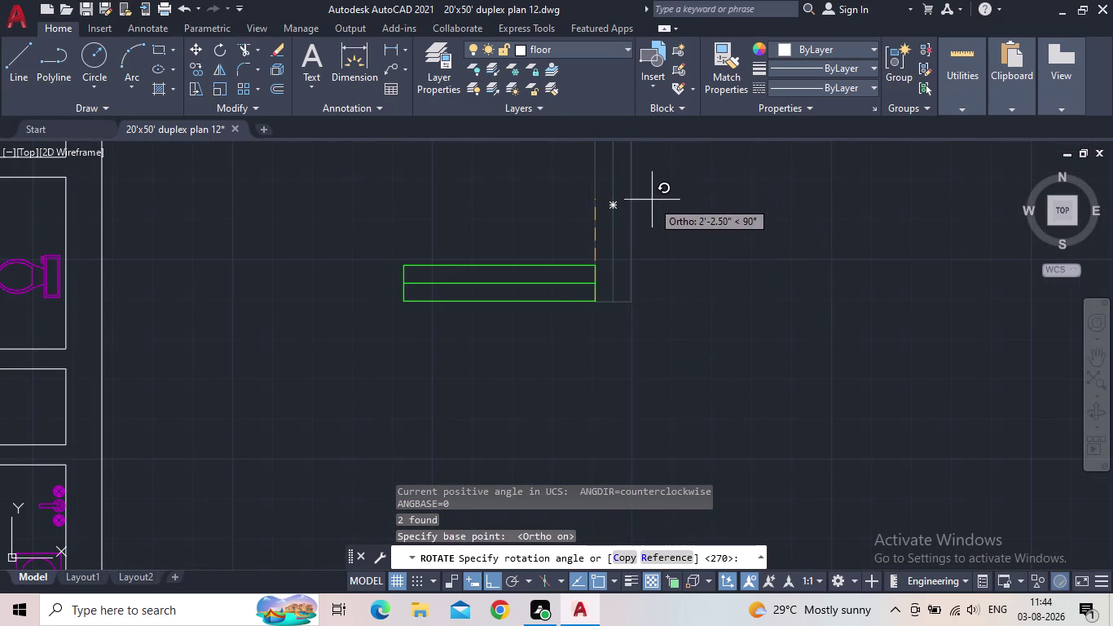
middle_drag(652, 201, 651, 362)
click(601, 177)
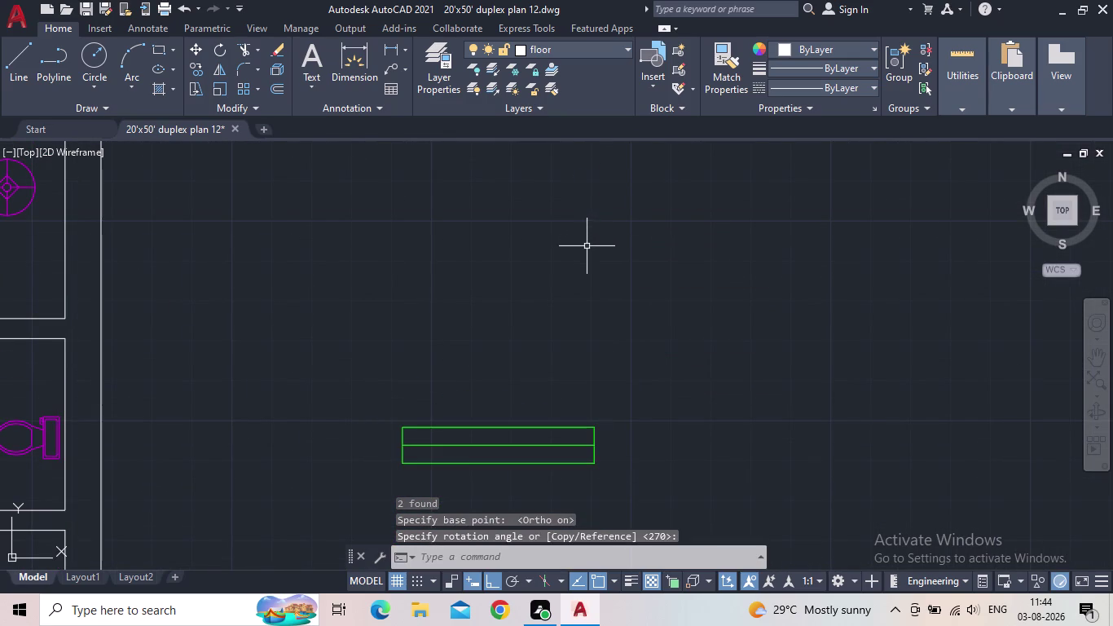
key(Escape)
drag(633, 478, 608, 479)
click(347, 417)
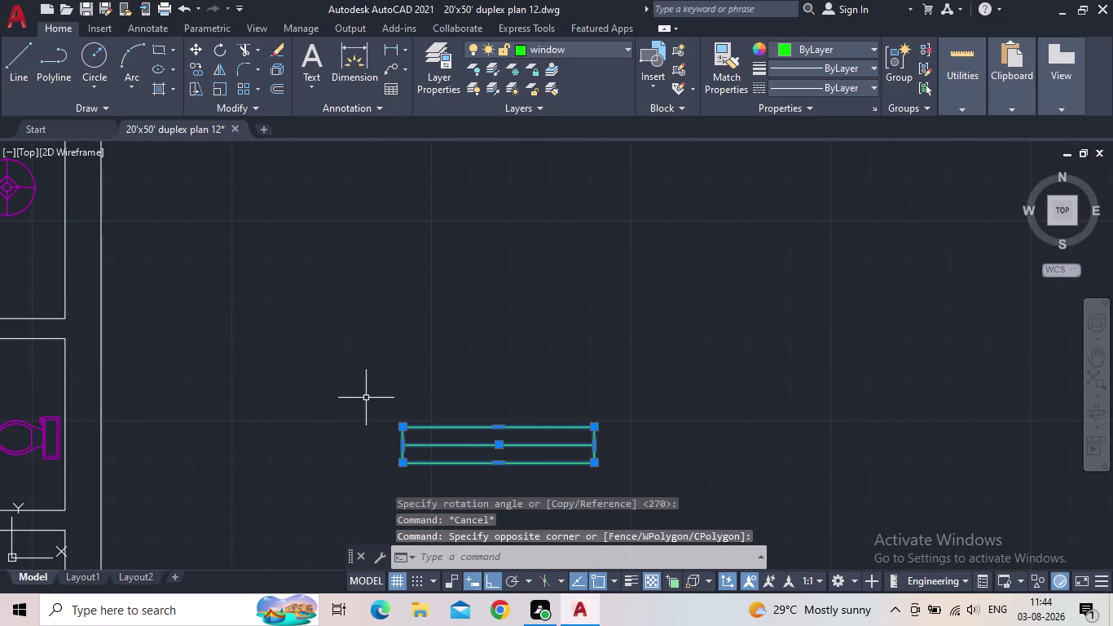
Copy the horizontal window block using its corner as the base point.
text(CO)
key(Return)
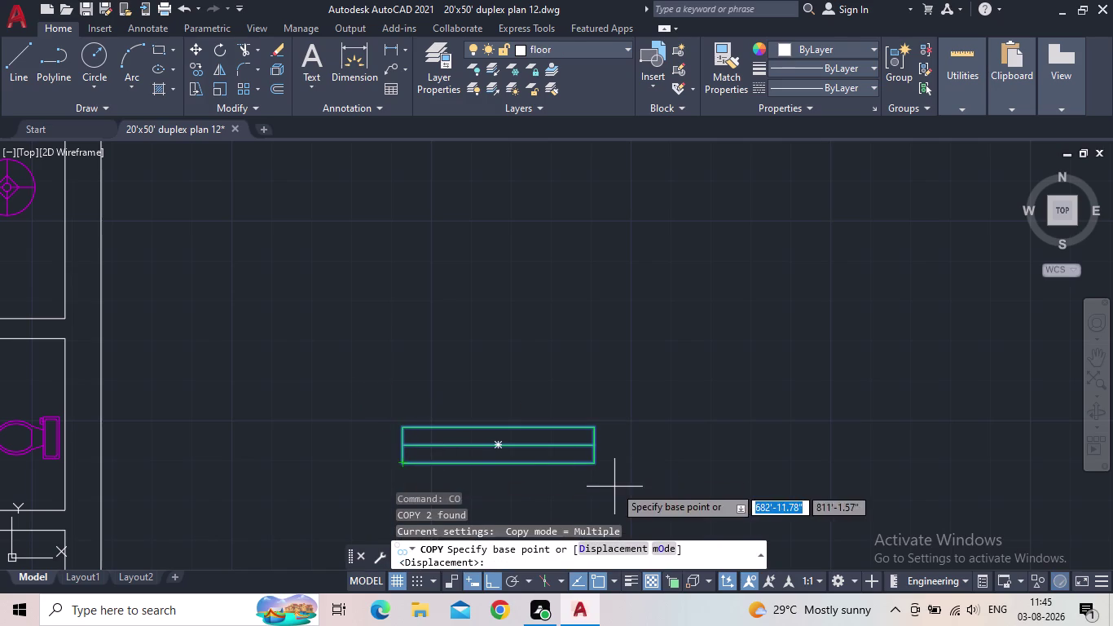
click(593, 463)
middle_drag(317, 279, 392, 304)
scroll(down, 3)
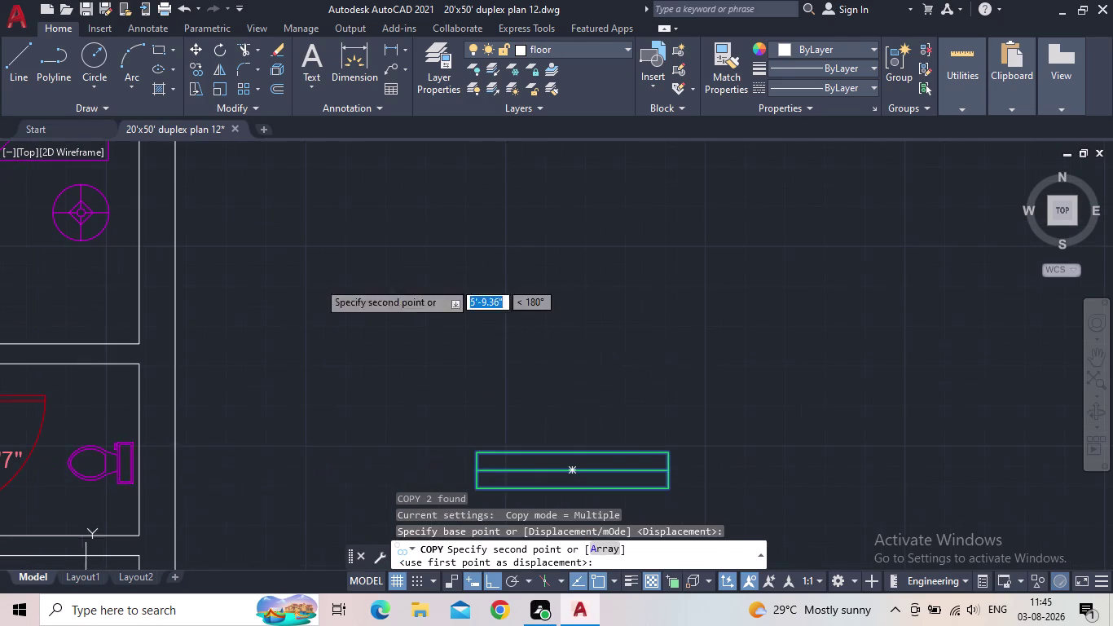
click(494, 584)
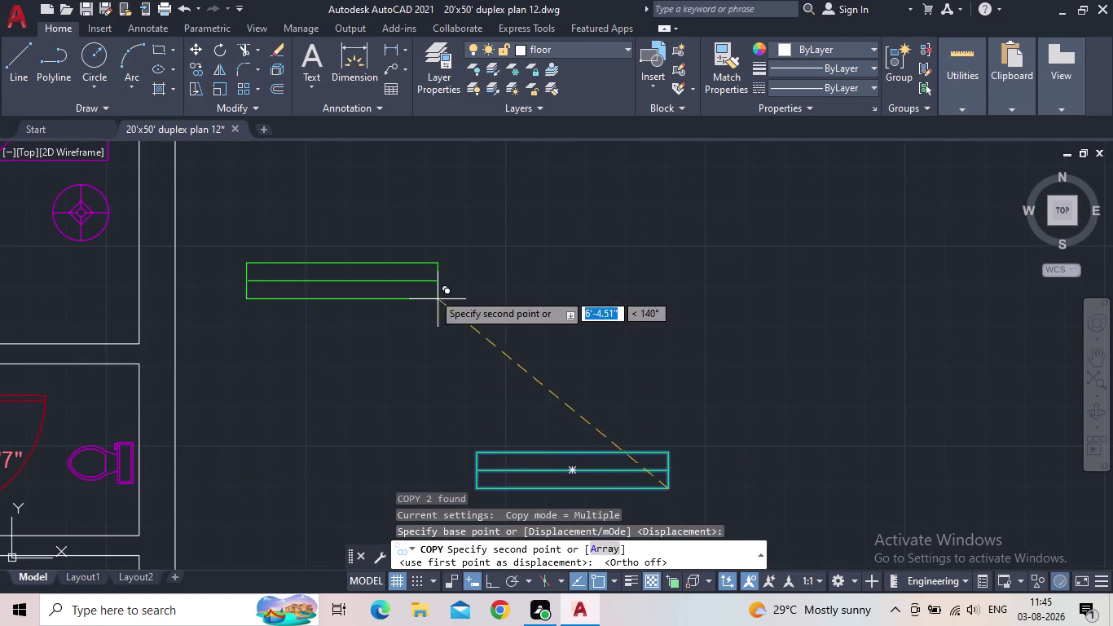
middle_drag(433, 293, 554, 392)
scroll(down, 3)
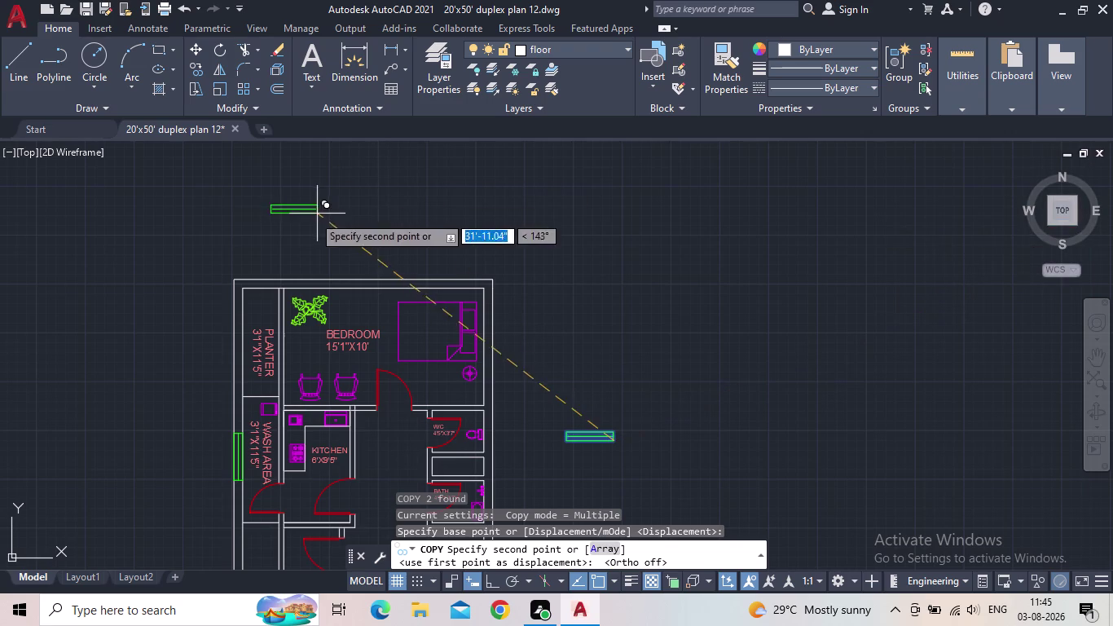
scroll(up, 3)
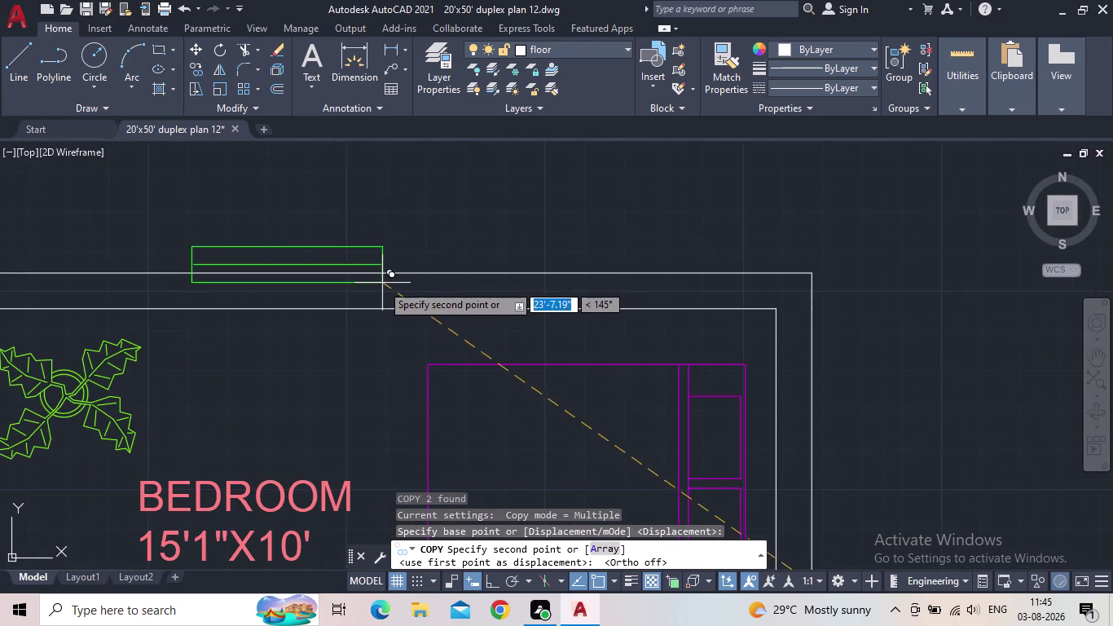
scroll(down, 3)
scroll(up, 3)
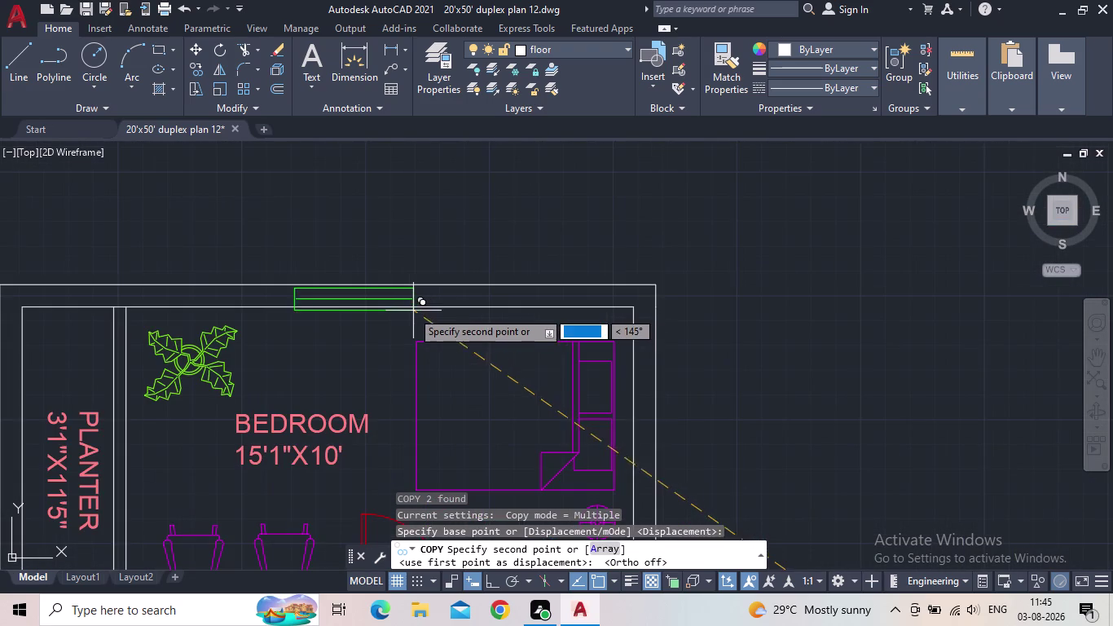
Place the copy on the bedroom's top outer wall and end the copy.
middle_drag(389, 311, 564, 281)
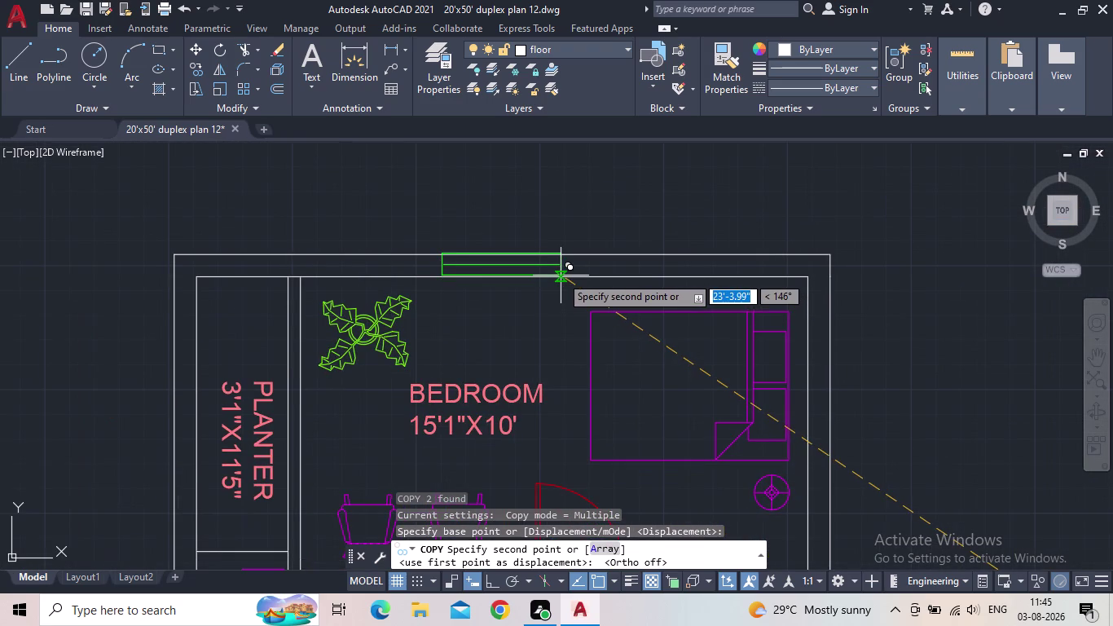
scroll(up, 3)
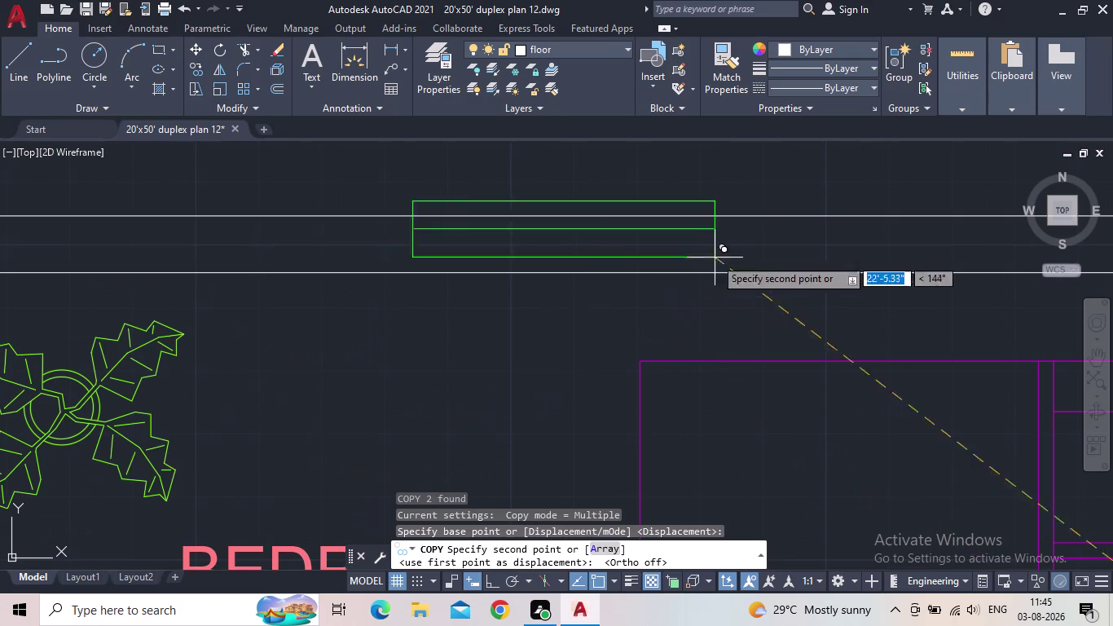
scroll(down, 3)
scroll(up, 3)
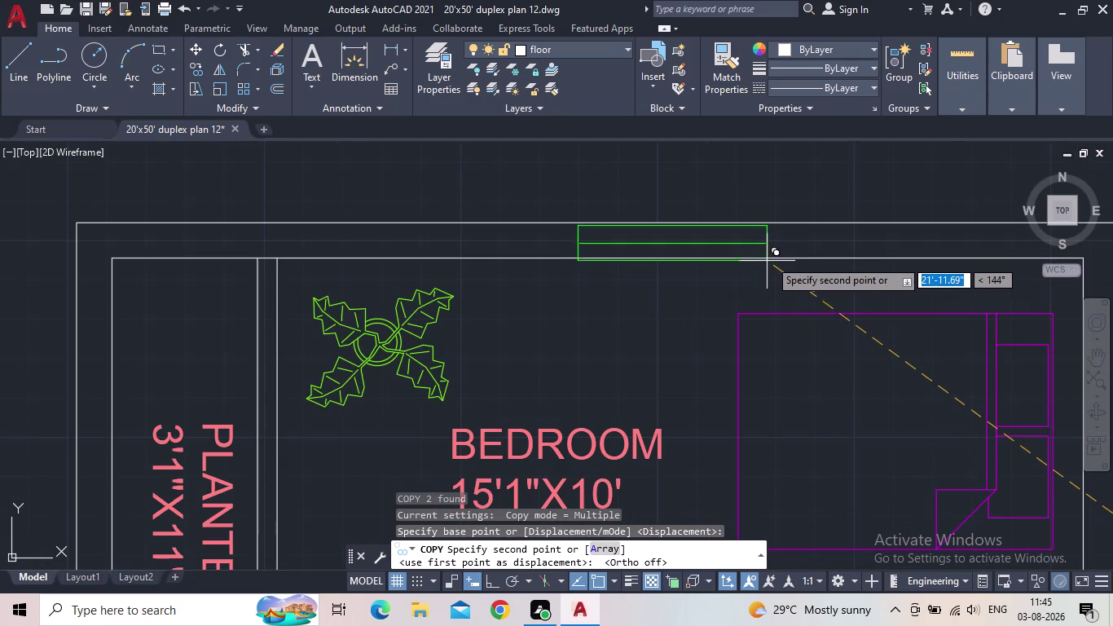
scroll(up, 3)
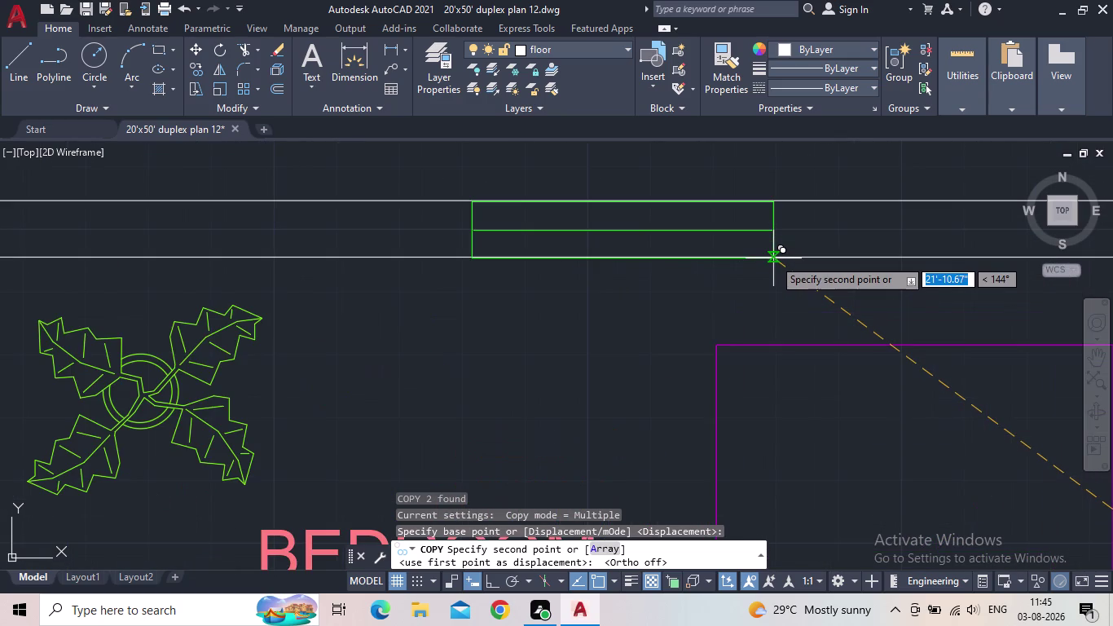
scroll(up, 3)
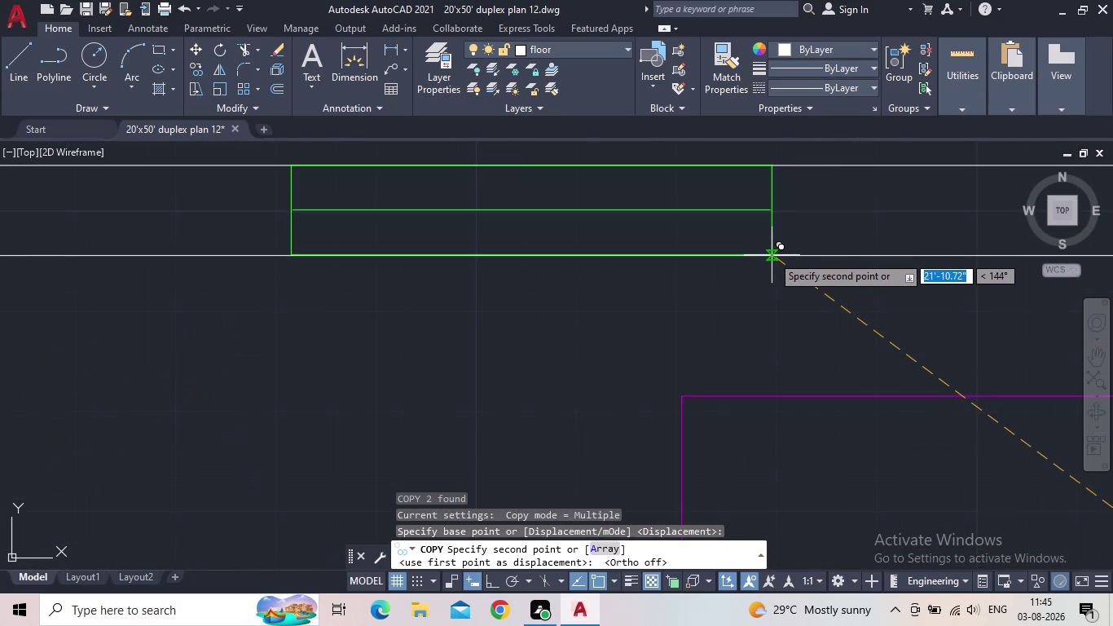
scroll(up, 3)
scroll(down, 3)
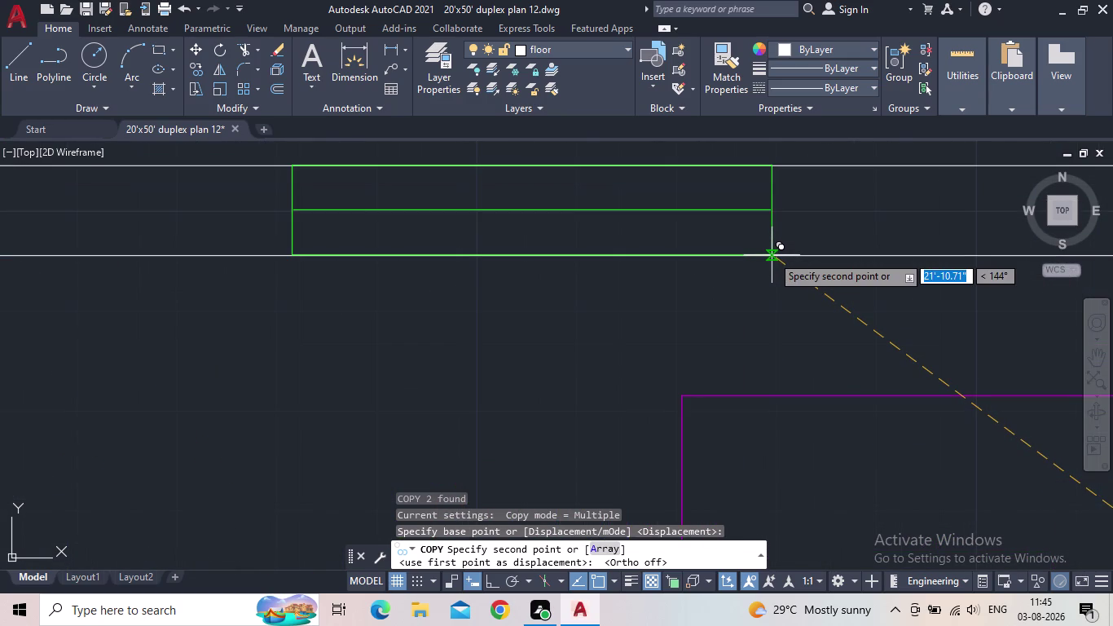
click(771, 255)
scroll(down, 3)
scroll(down, 3)
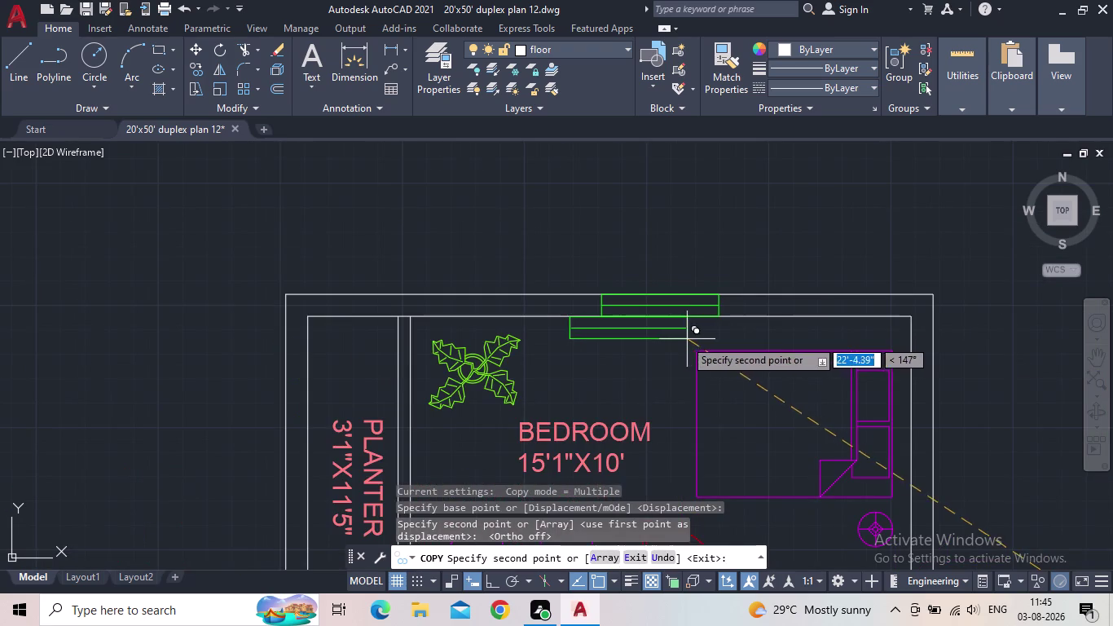
key(Escape)
scroll(down, 3)
middle_drag(636, 326, 489, 260)
middle_drag(560, 319, 566, 300)
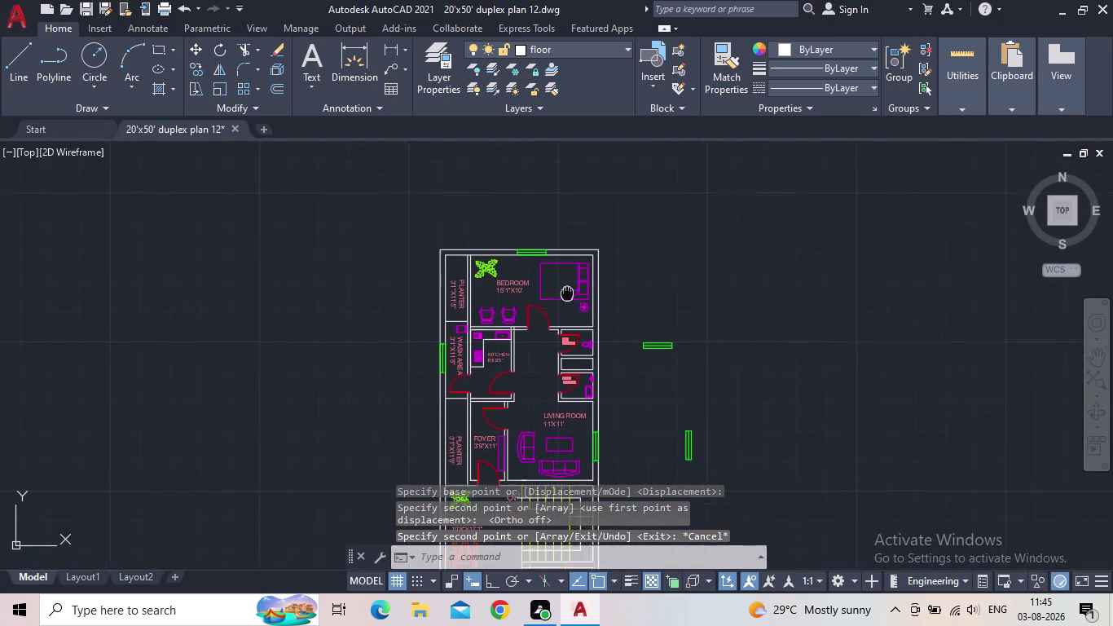
middle_drag(566, 300, 574, 255)
scroll(down, 3)
Erase the spare window blocks right of the plan and open Layer Properties.
click(675, 361)
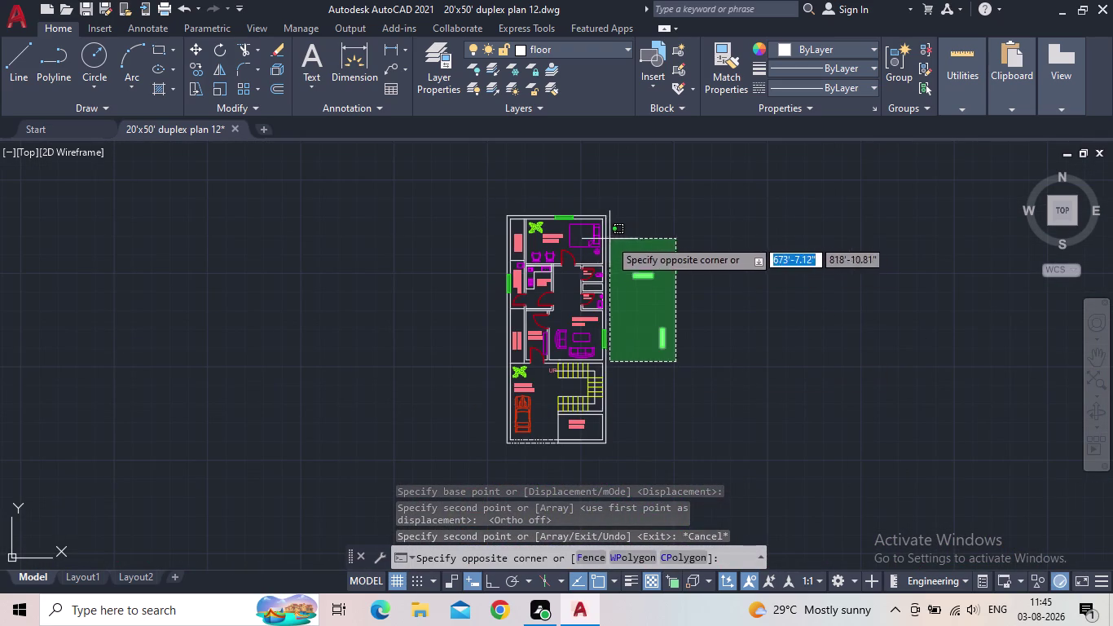
click(627, 246)
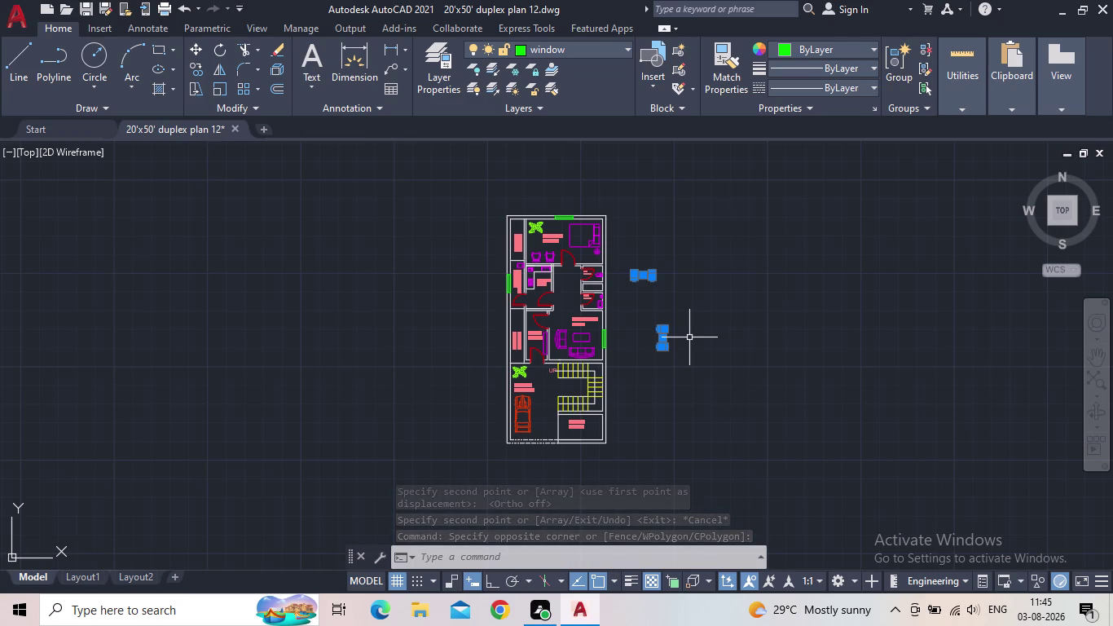
key(Delete)
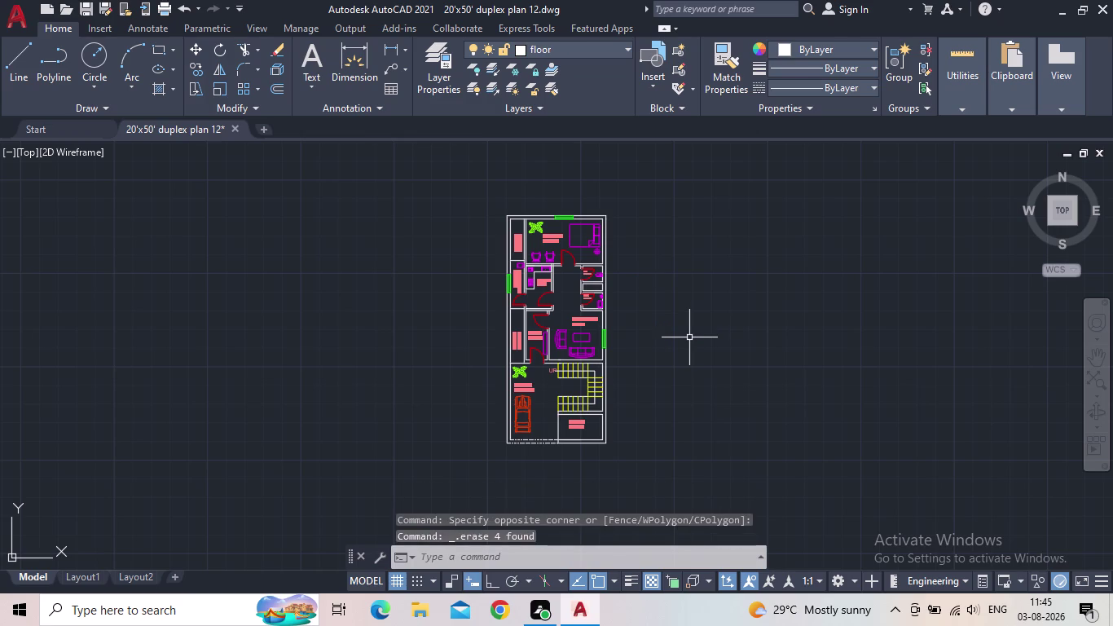
click(550, 182)
click(562, 176)
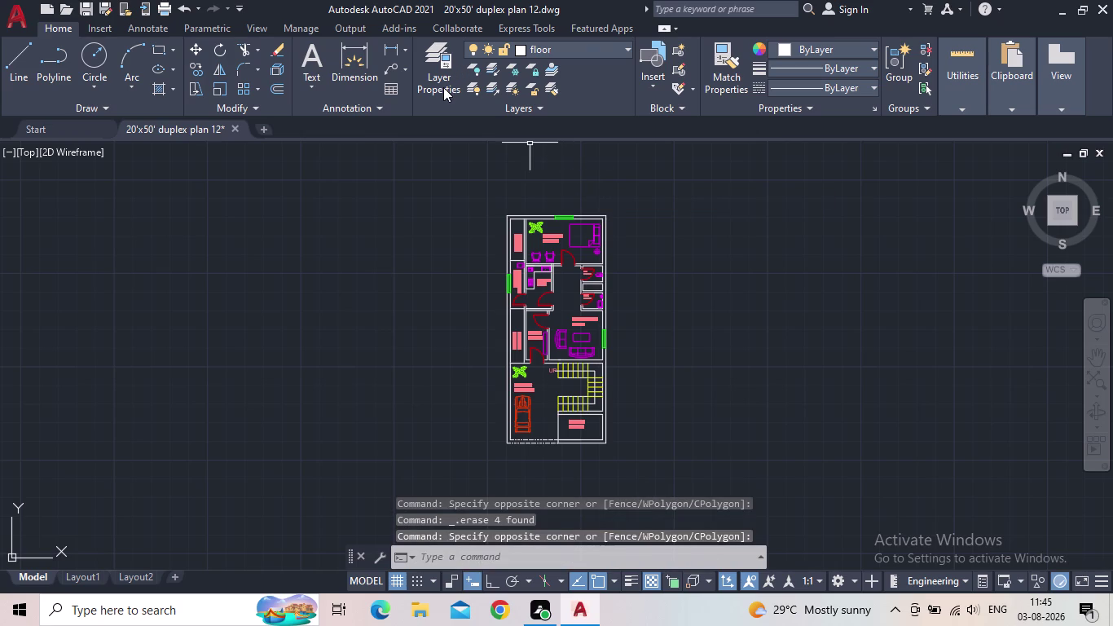
click(443, 87)
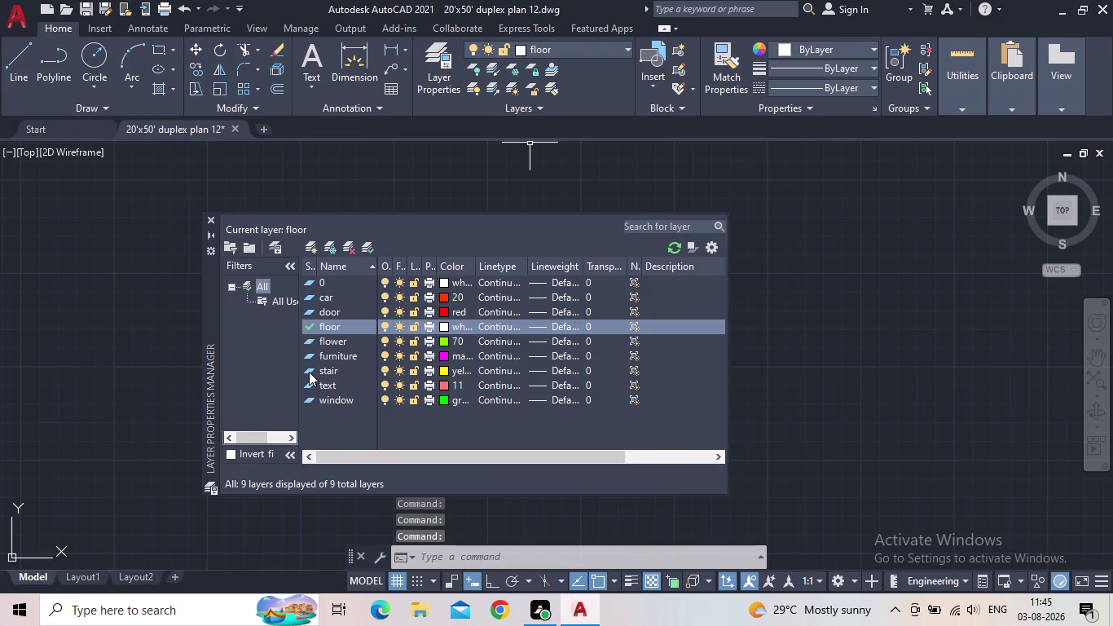
Make the window layer current and close the Layer Properties Manager.
double_click(308, 371)
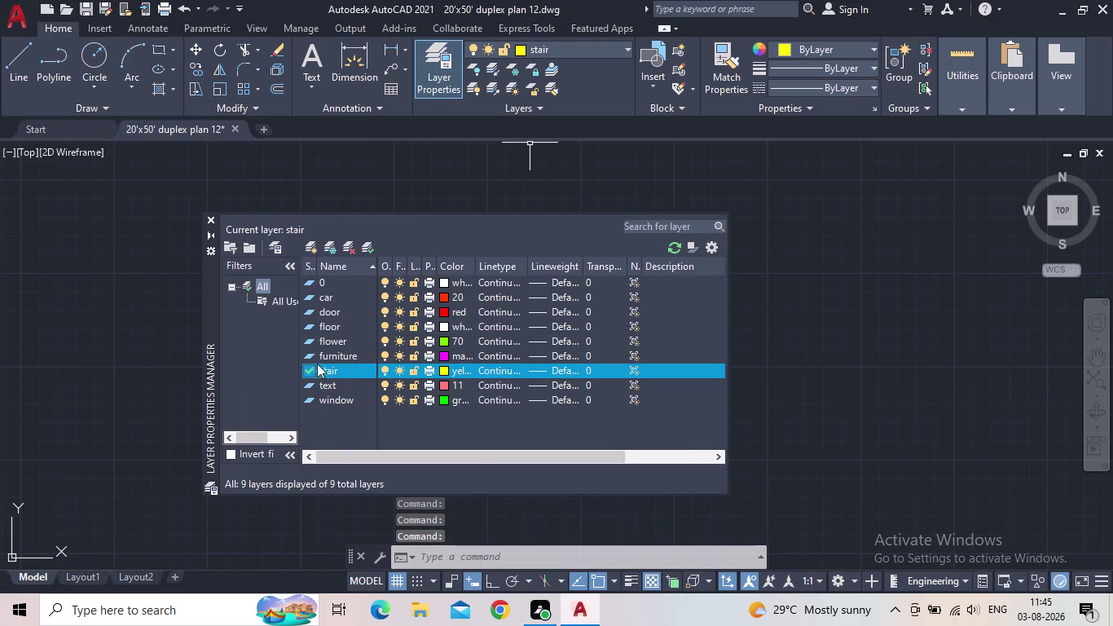
double_click(308, 396)
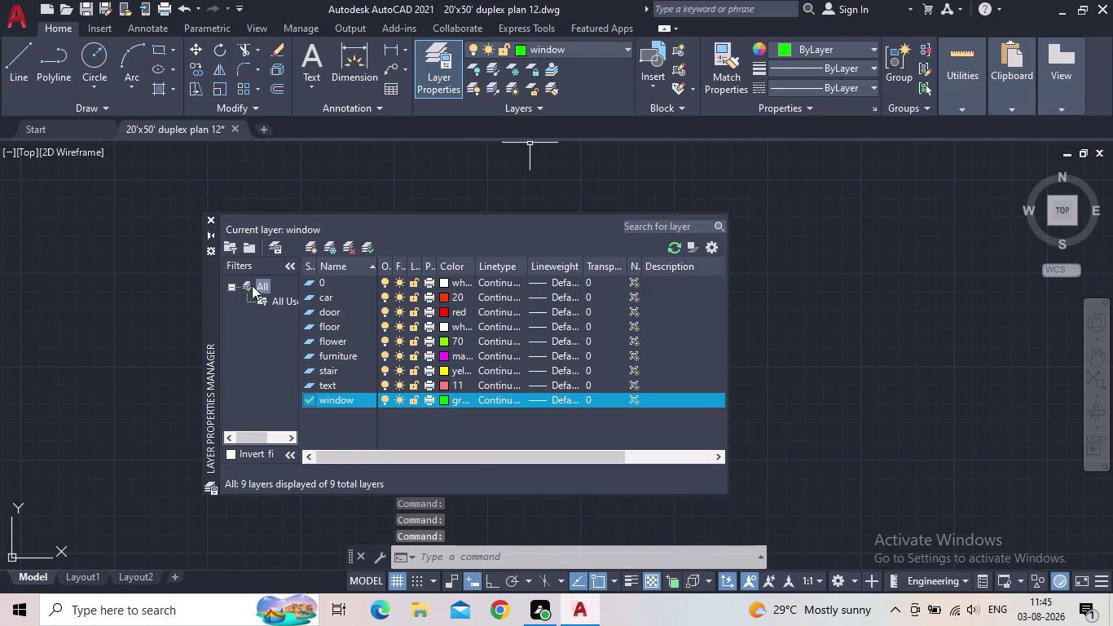
click(212, 220)
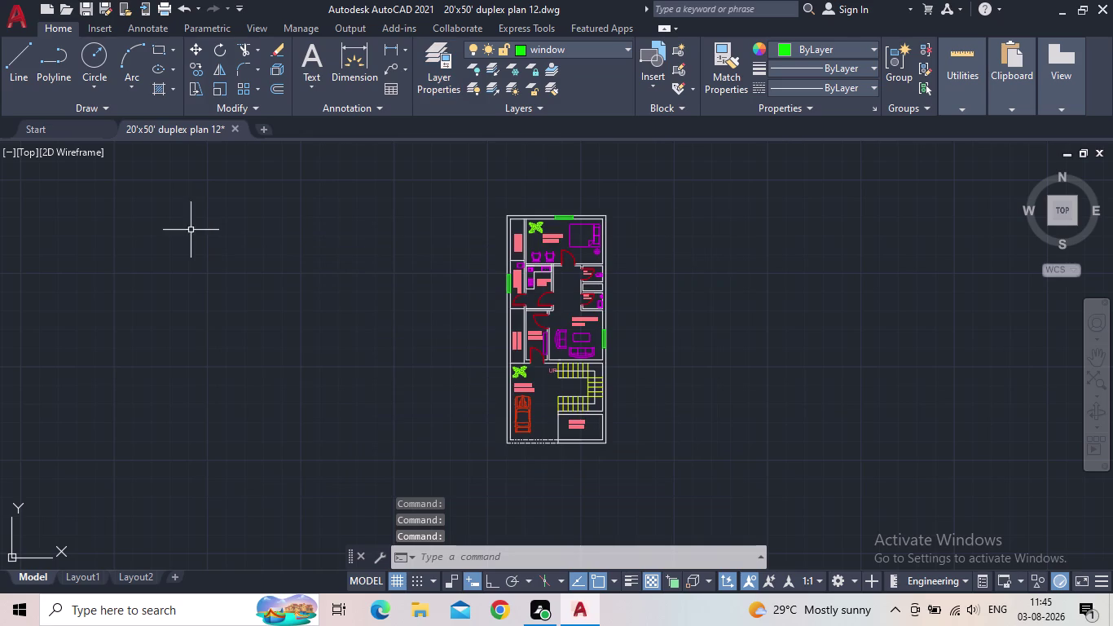
Start a rectangle beside the plan and choose the Dimensions option.
click(162, 55)
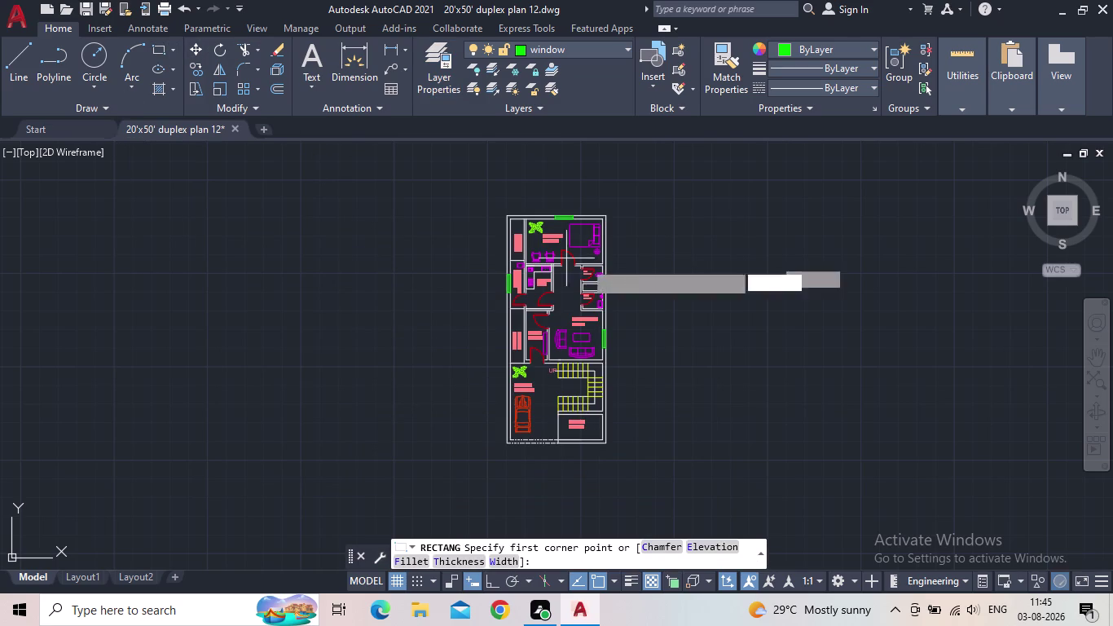
middle_drag(610, 265, 167, 345)
scroll(up, 3)
drag(290, 300, 314, 317)
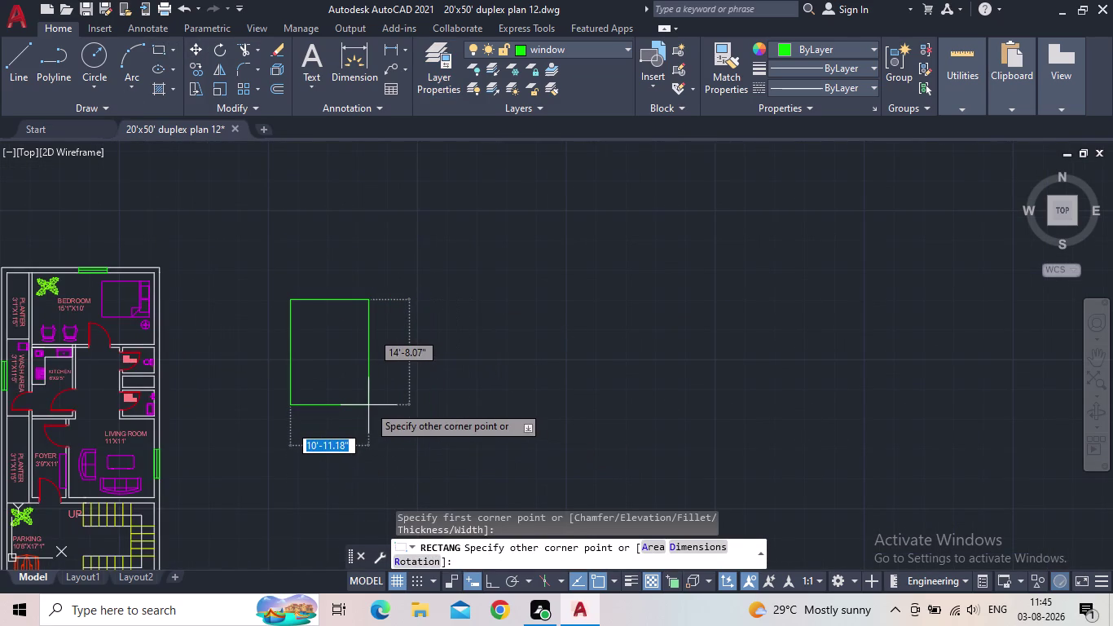
key(d)
key(Return)
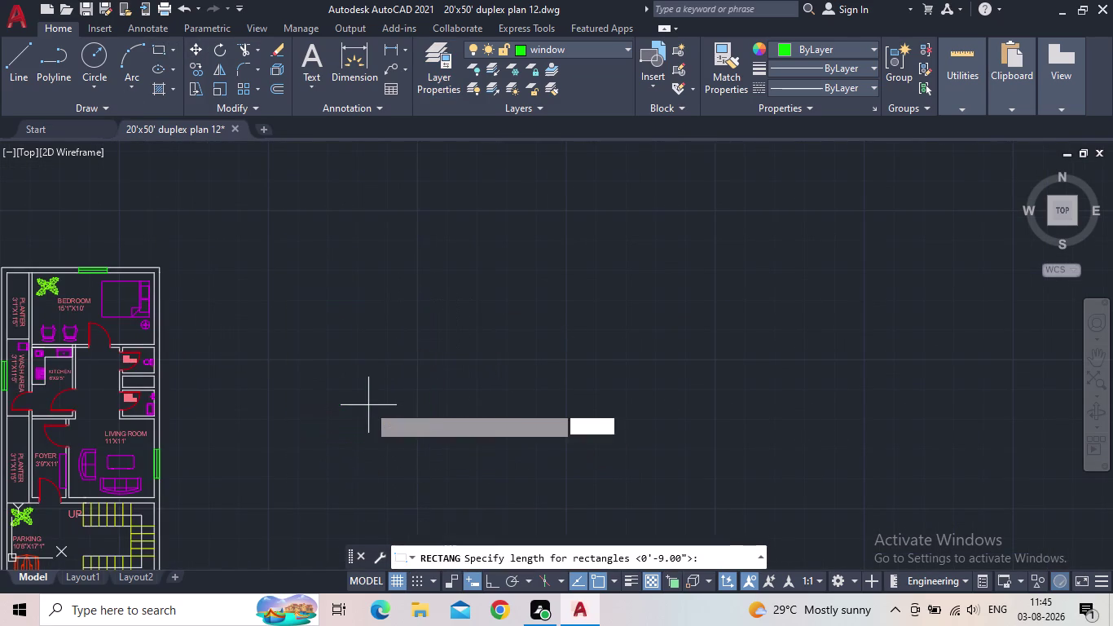